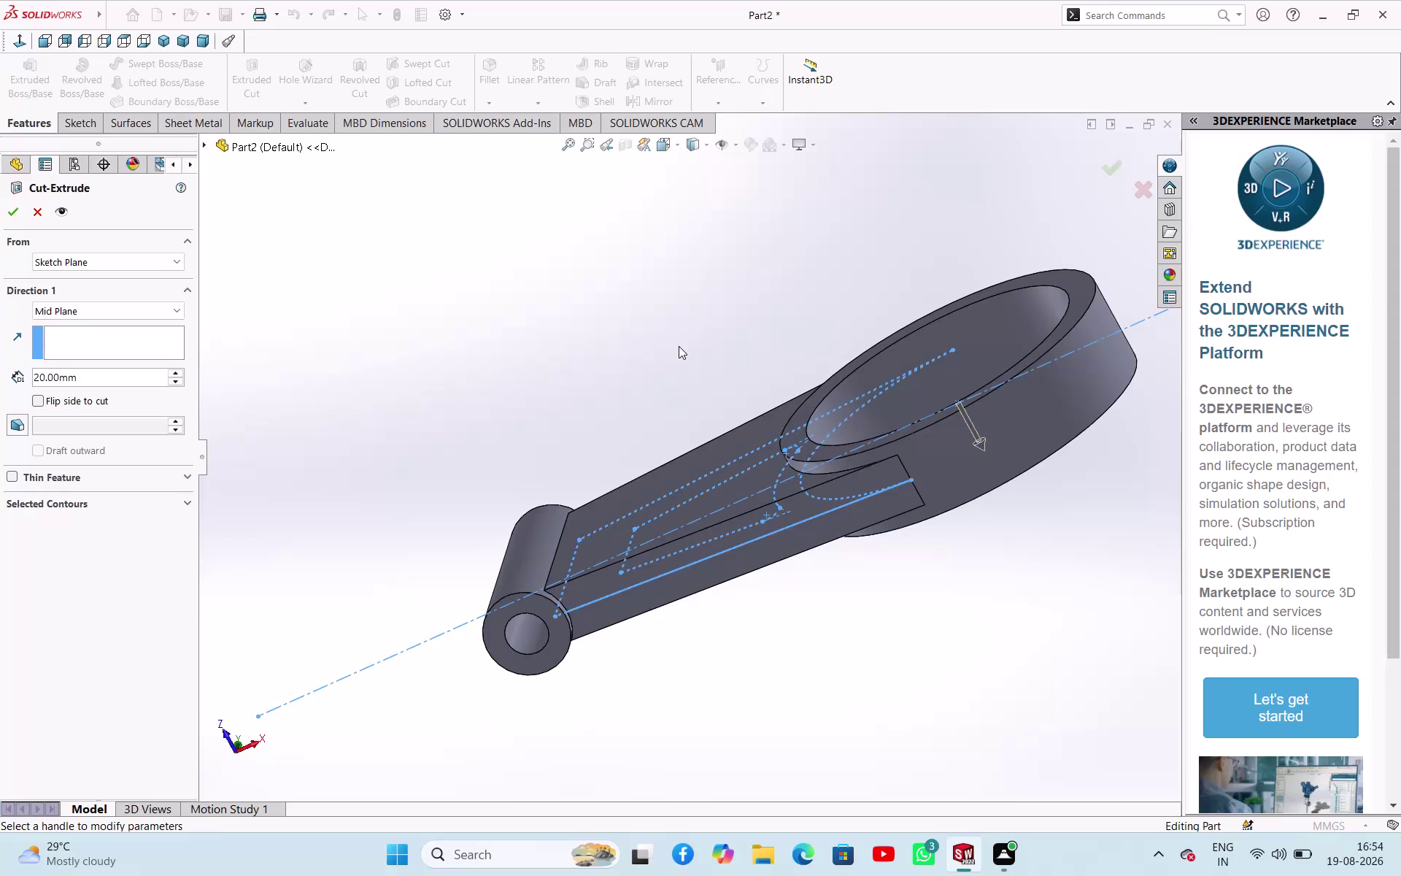
Cancel the pending cut-extrude so the lever arm stays uncut.
click(707, 543)
click(426, 342)
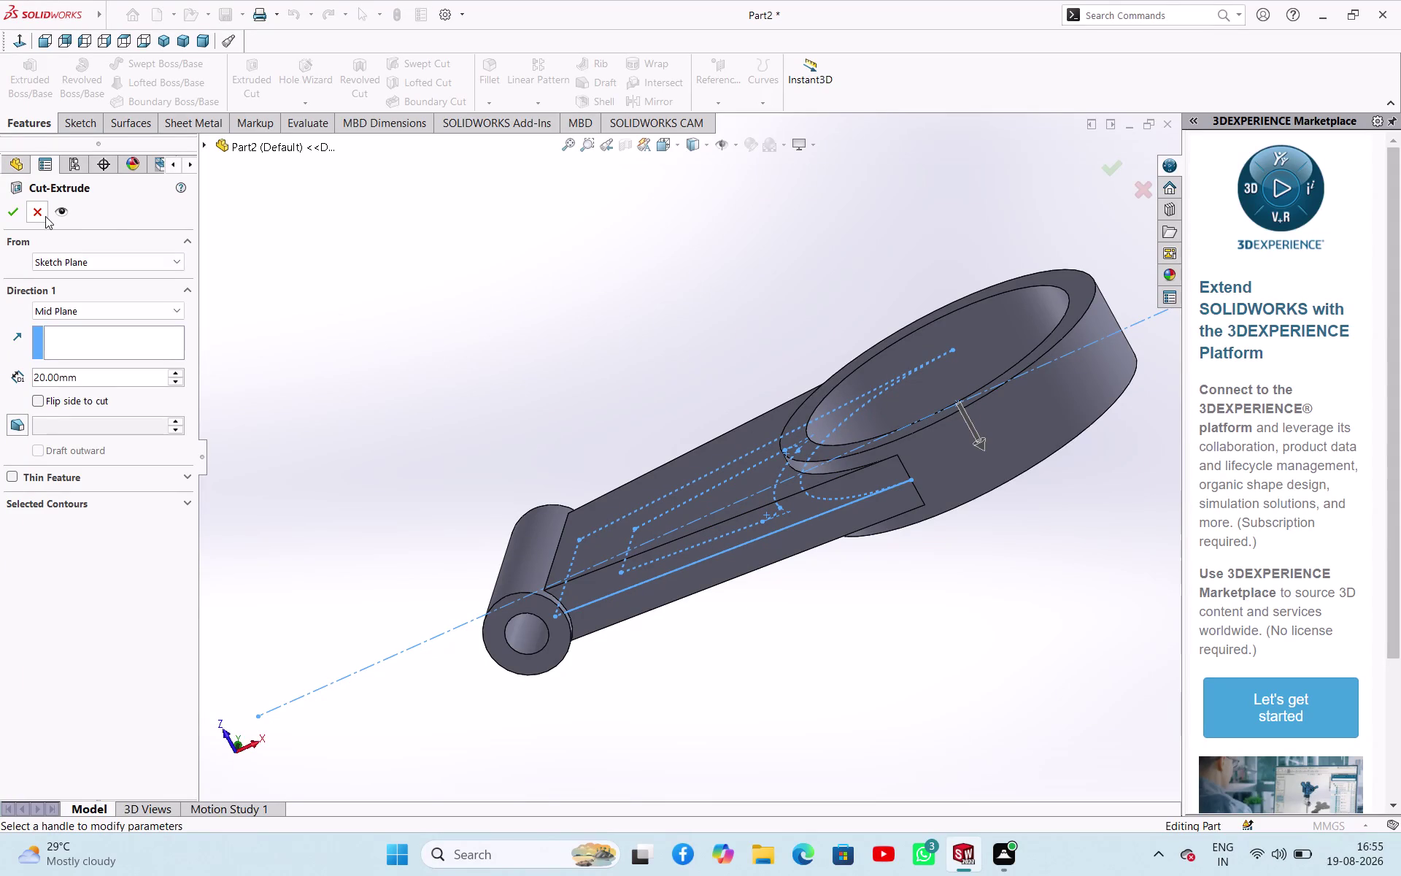
click(40, 204)
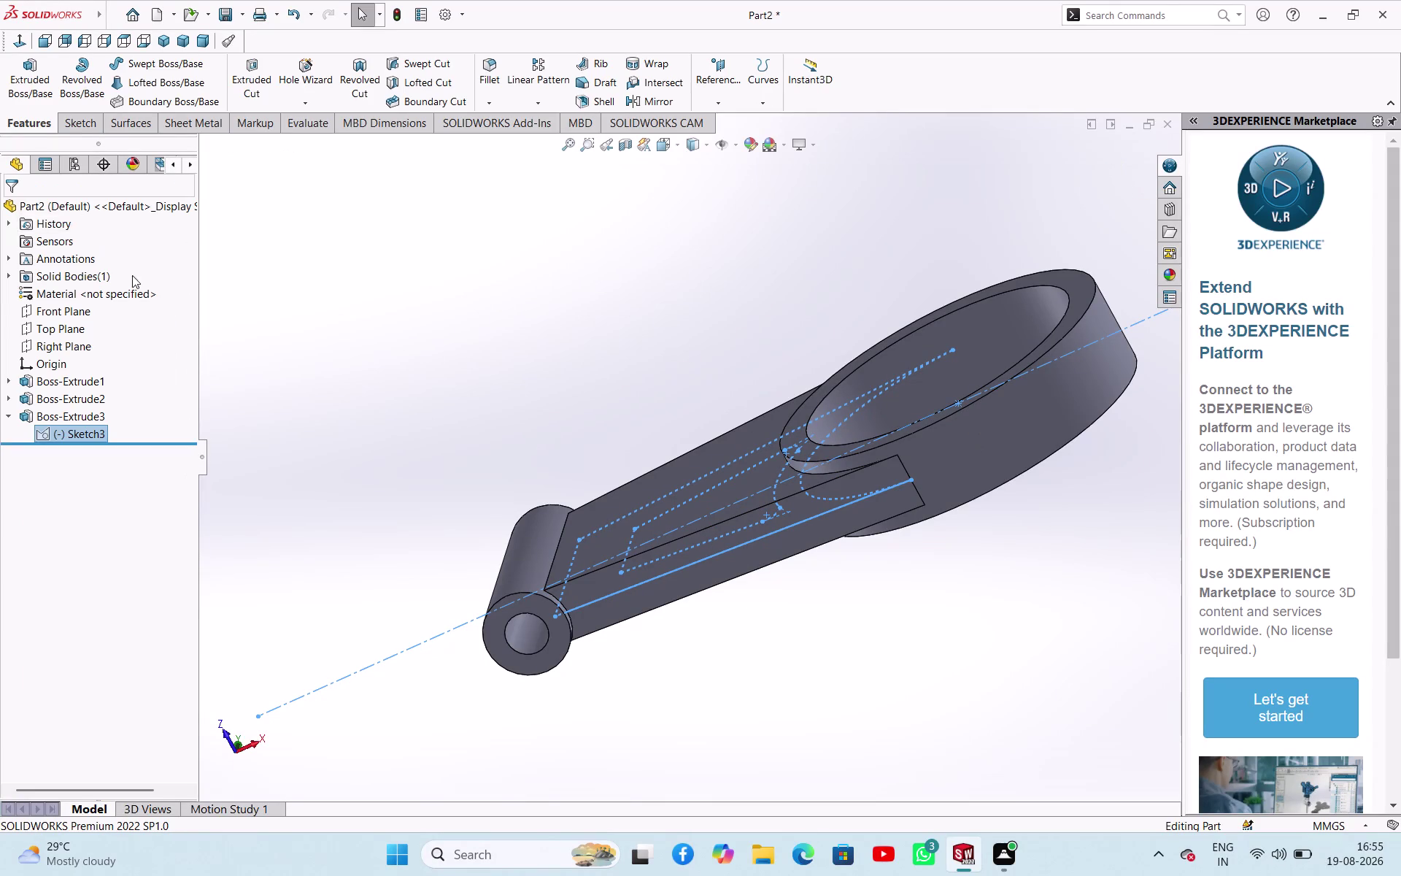
Reopen Sketch3 under Boss-Extrude3 for editing, showing the connecting-rod profile.
click(388, 398)
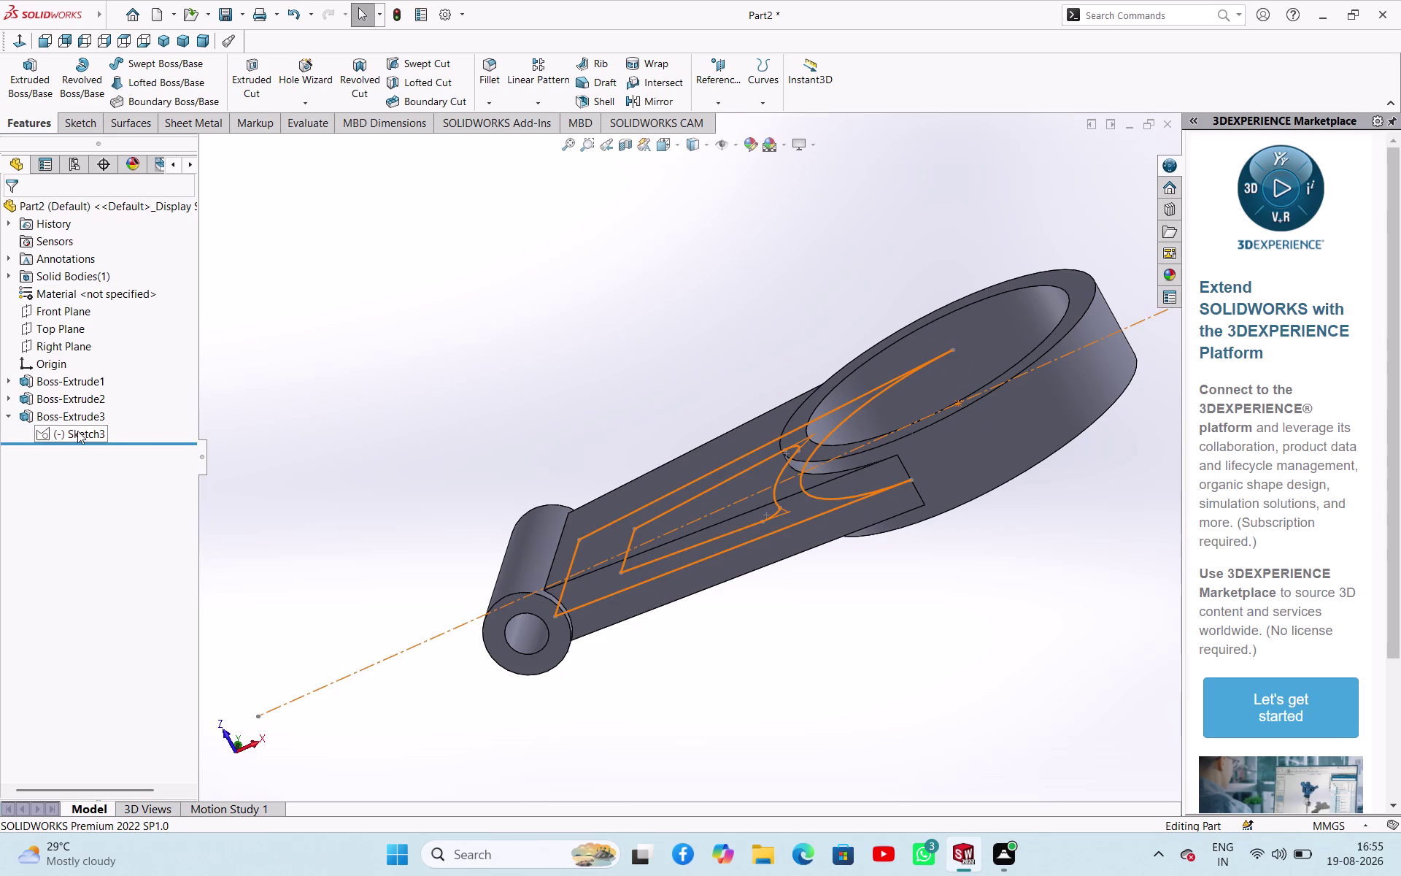
click(77, 431)
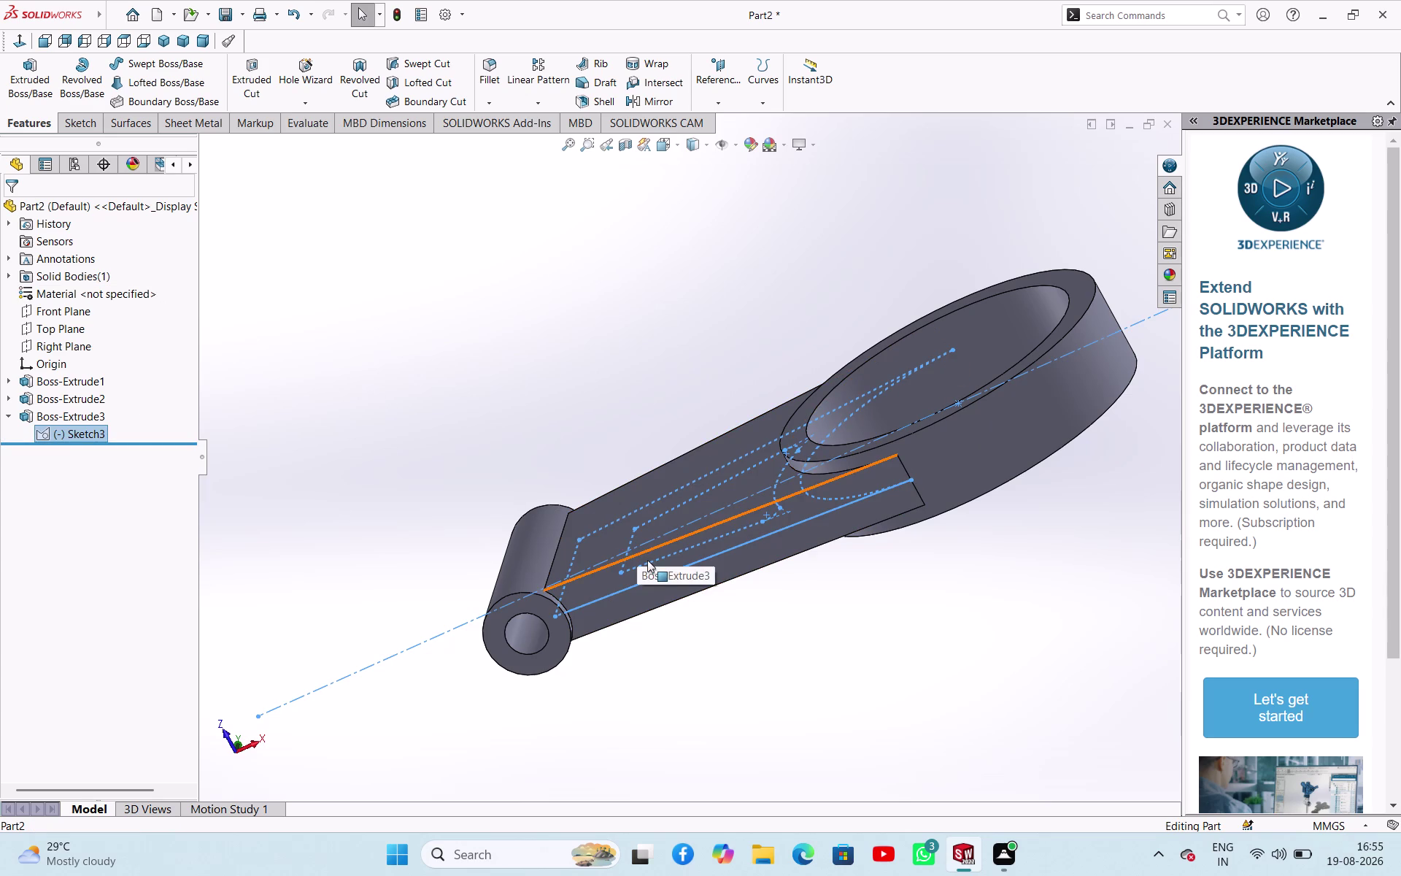
click(461, 419)
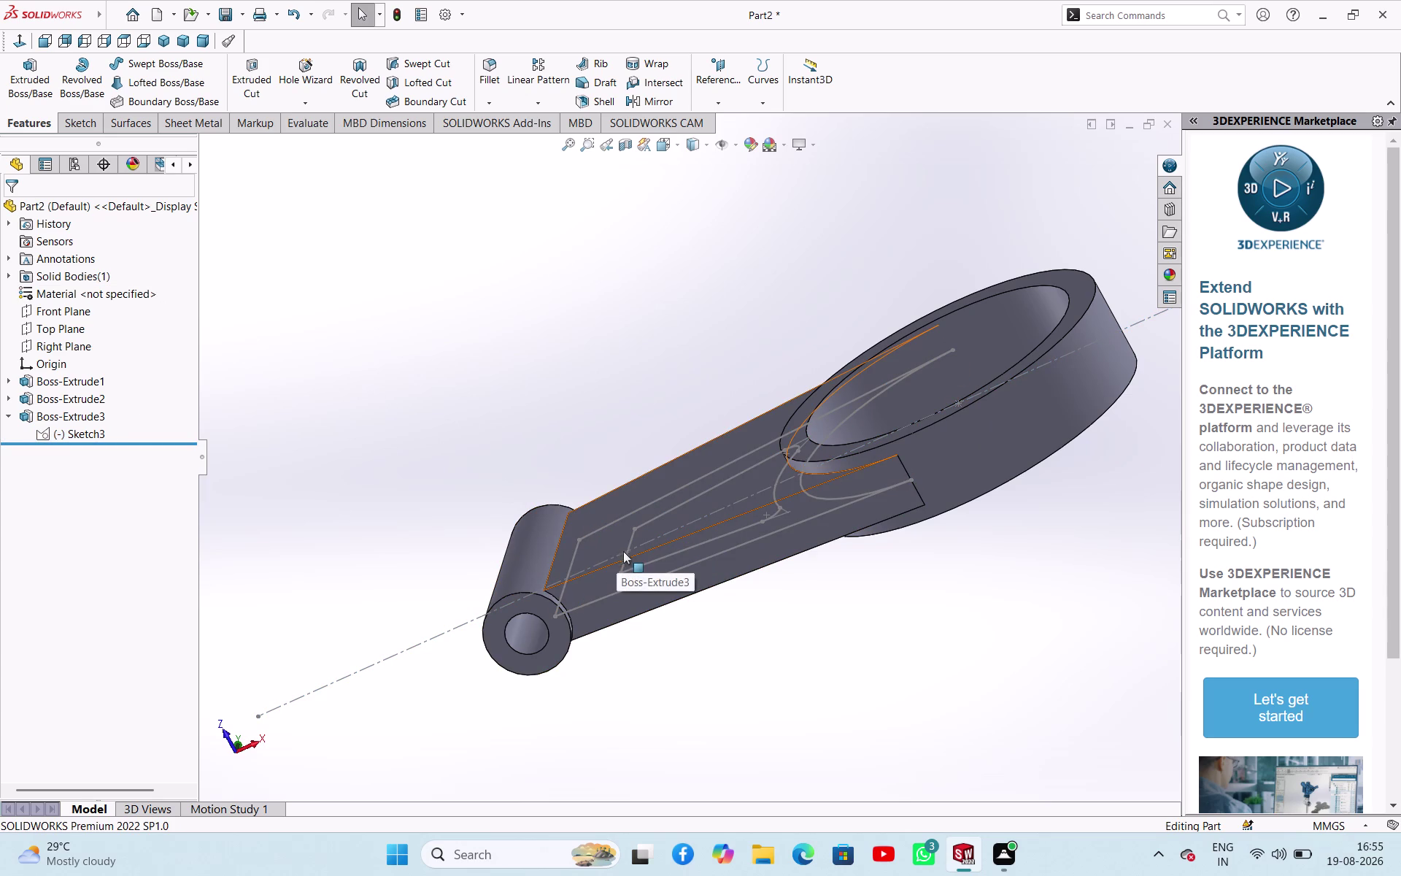
click(655, 519)
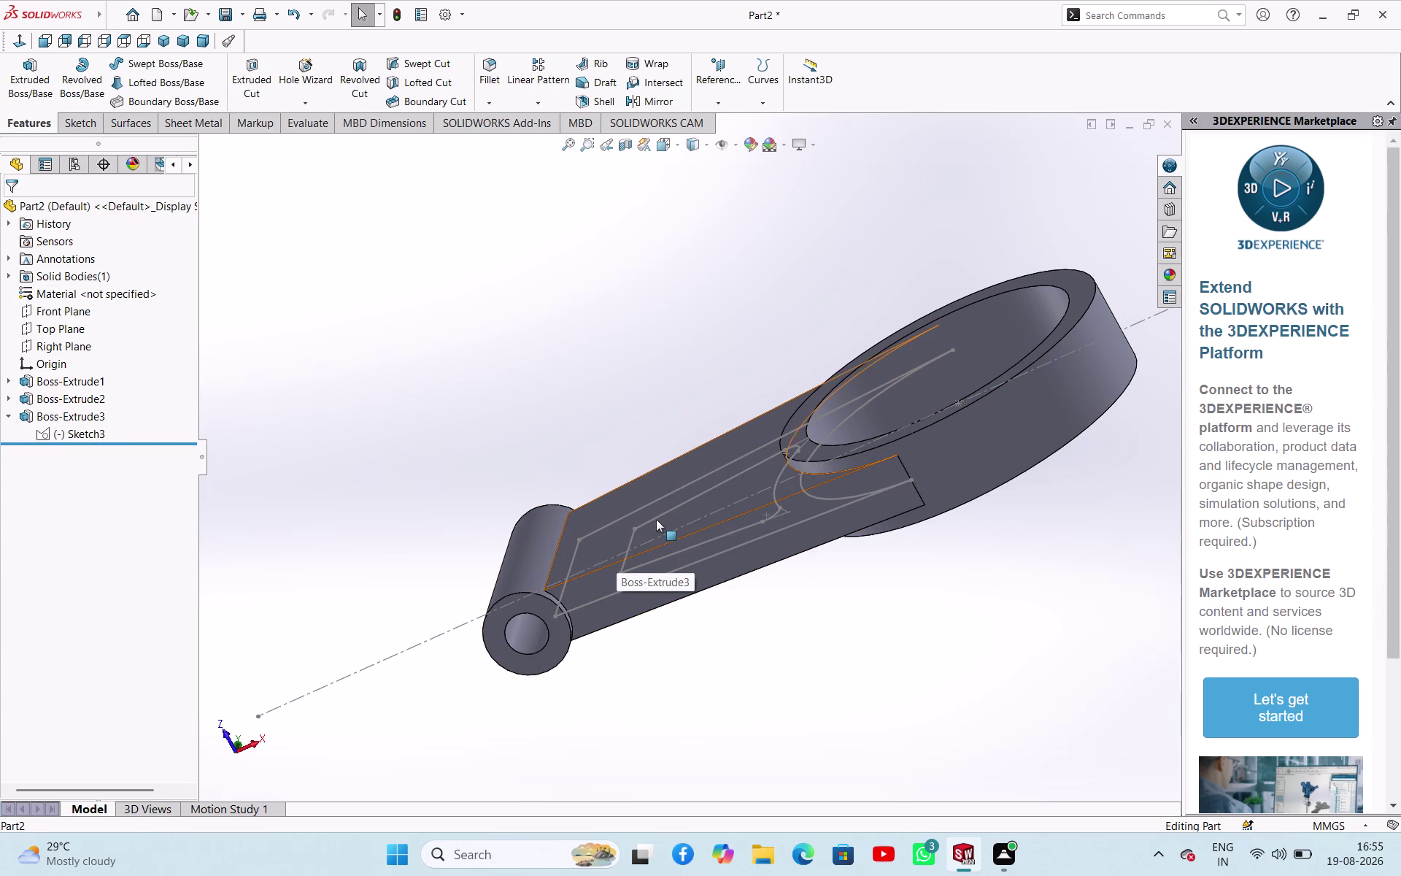
click(565, 420)
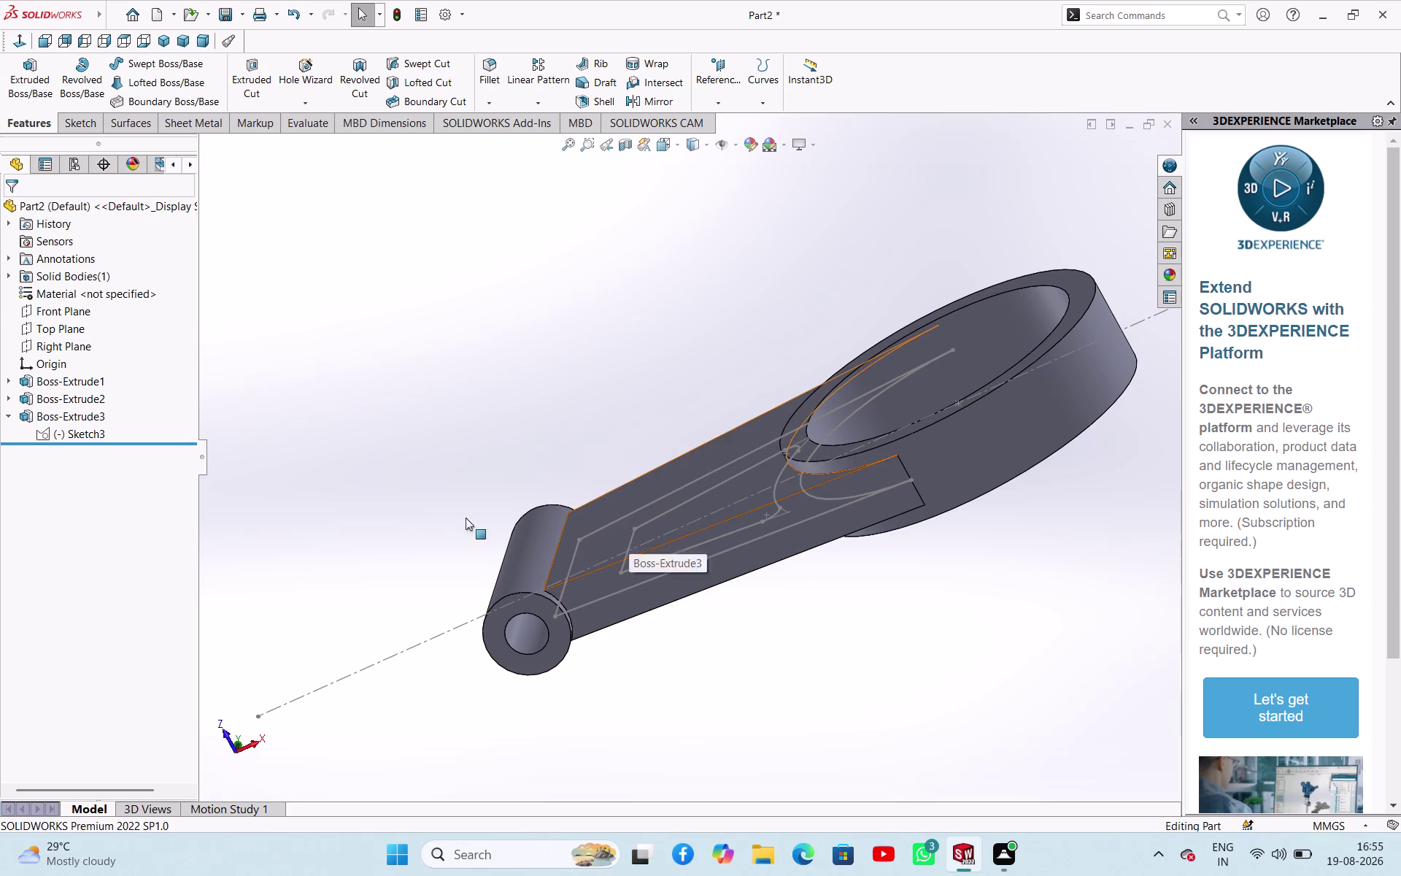
click(73, 430)
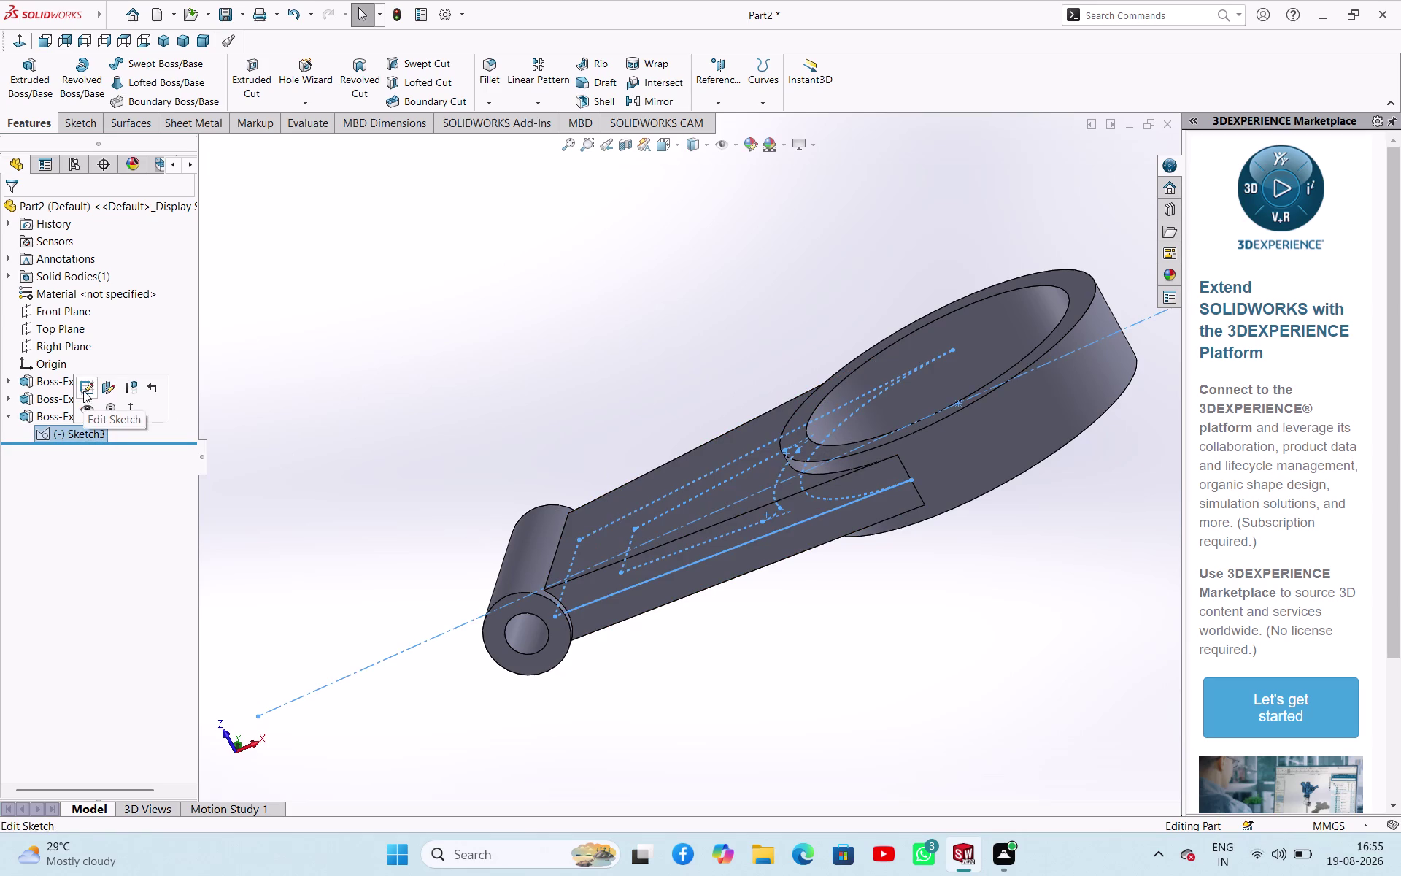
click(83, 391)
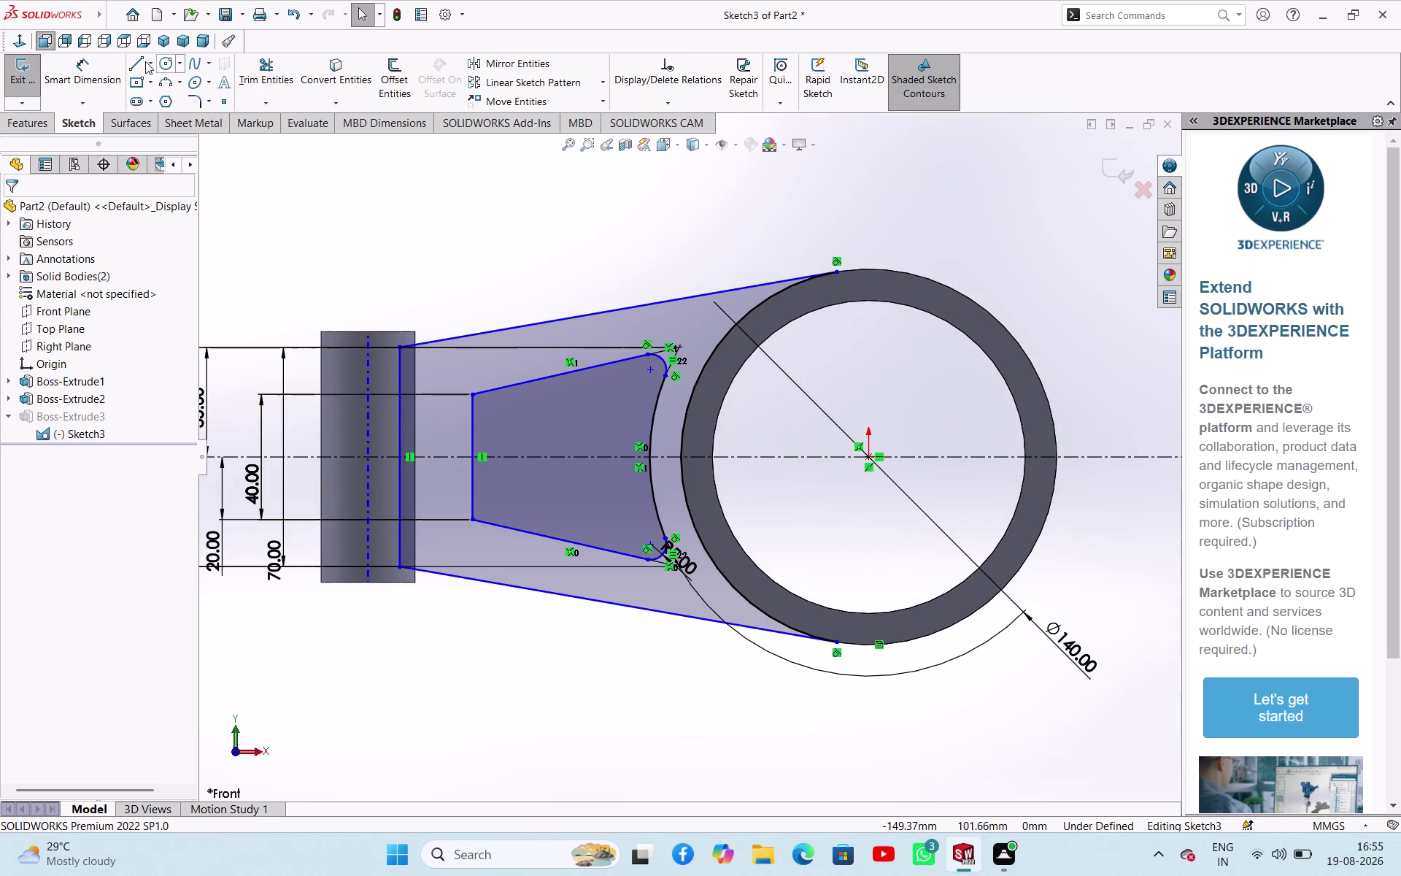
click(22, 68)
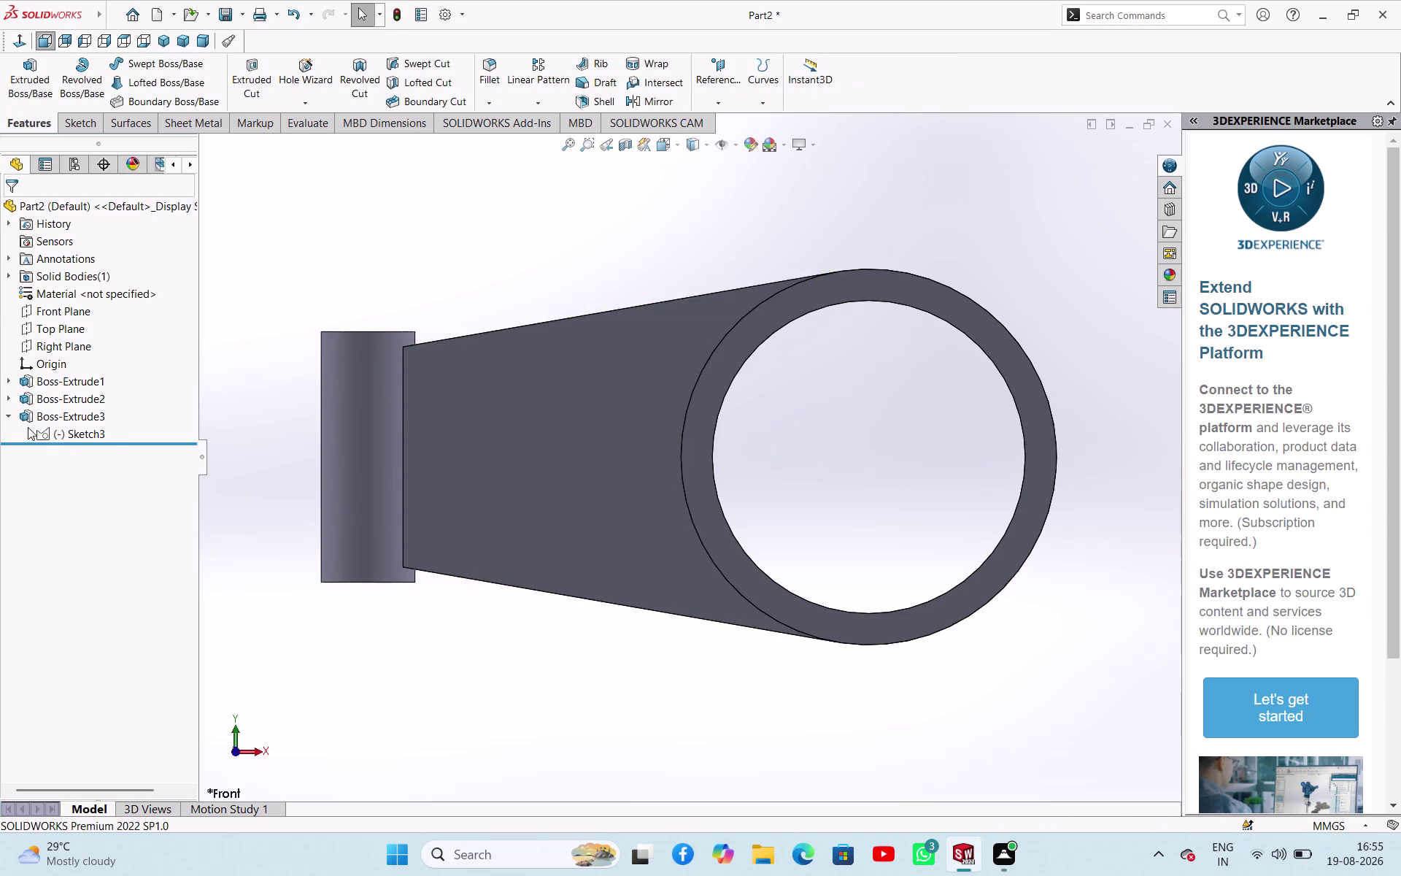
click(61, 410)
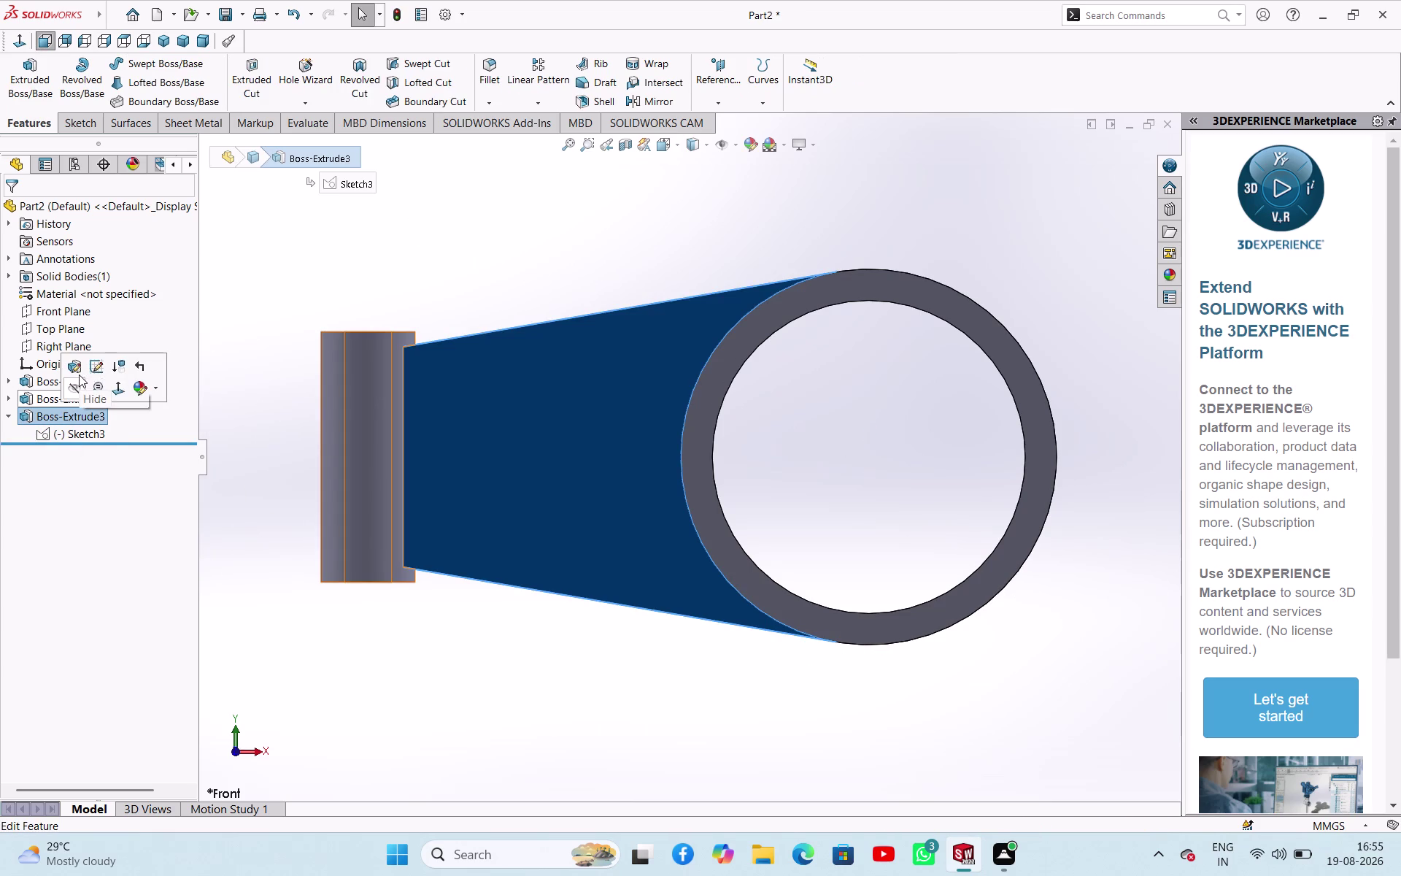
click(93, 368)
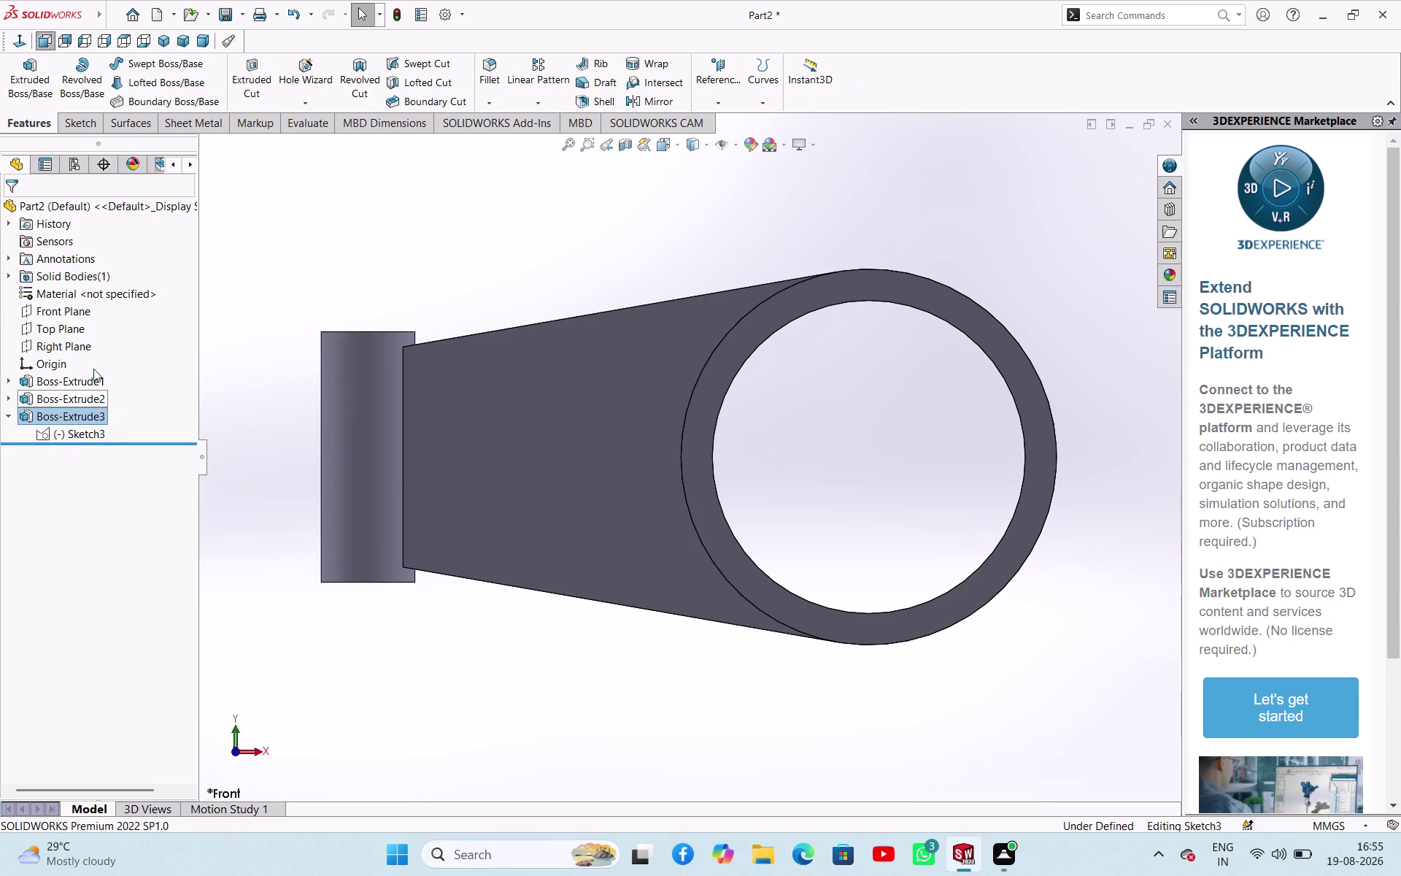
click(550, 376)
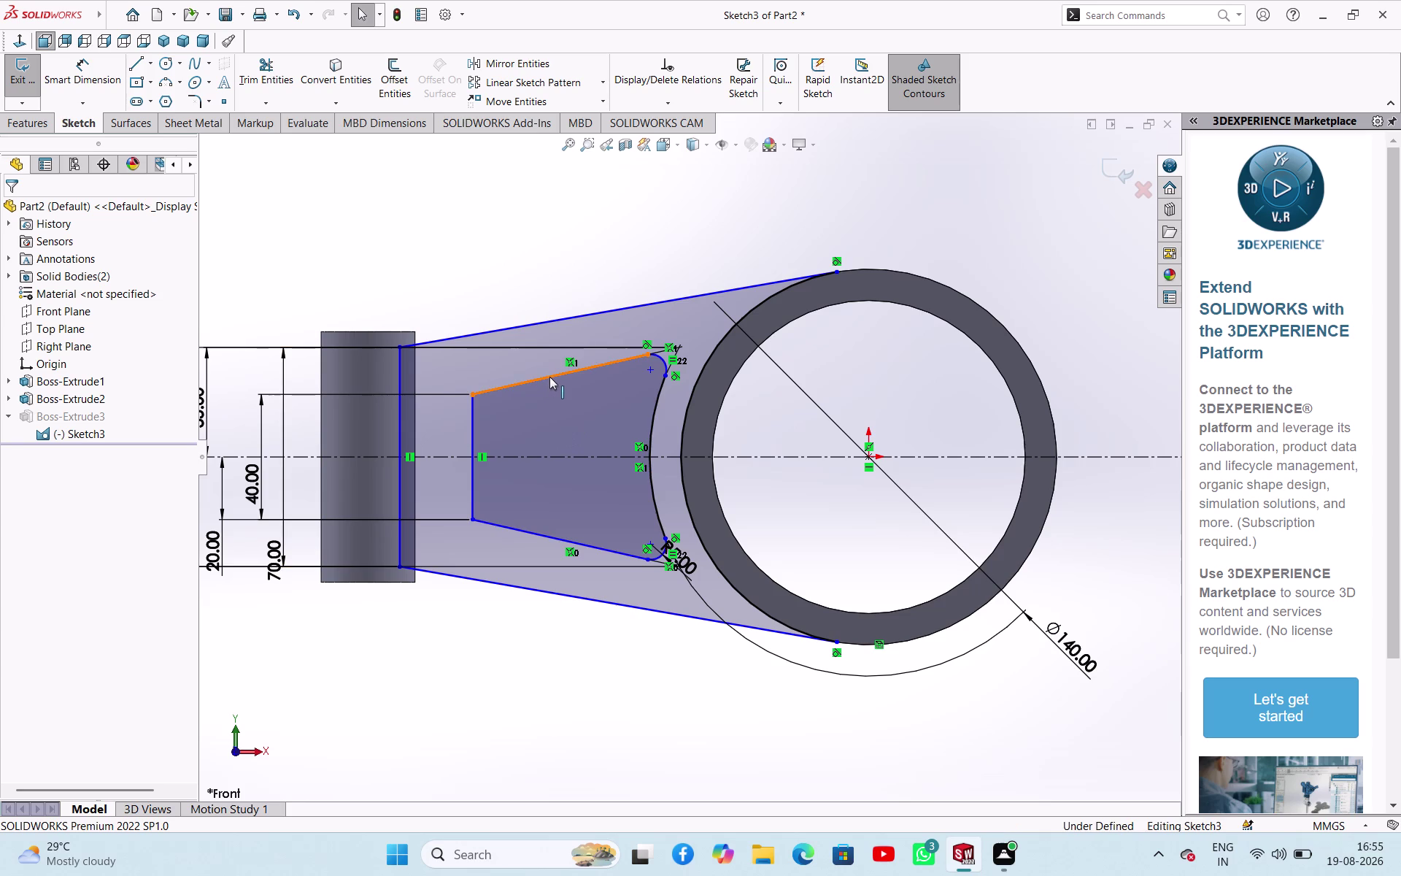
click(468, 281)
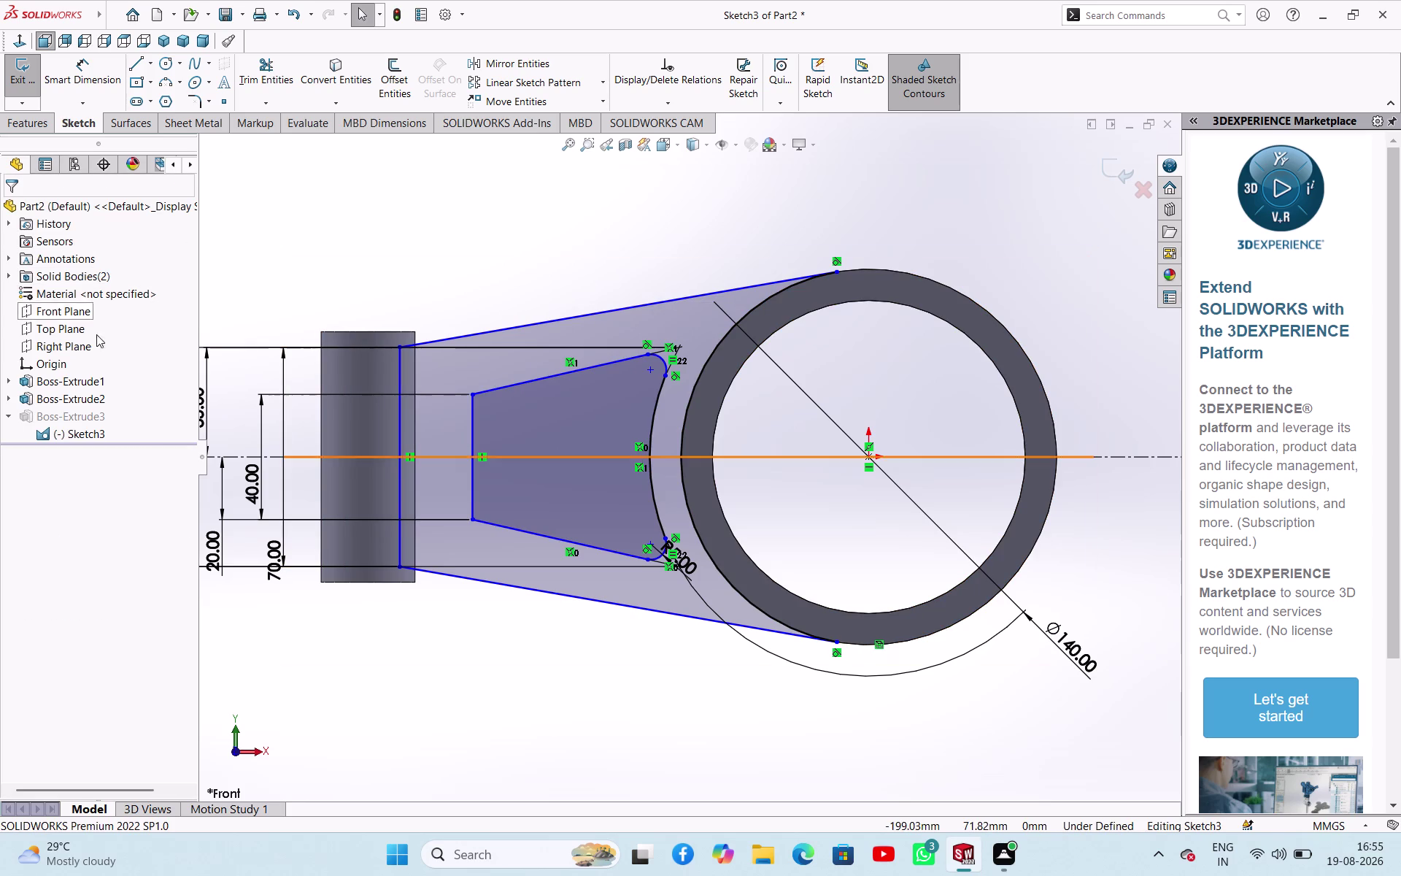
click(19, 82)
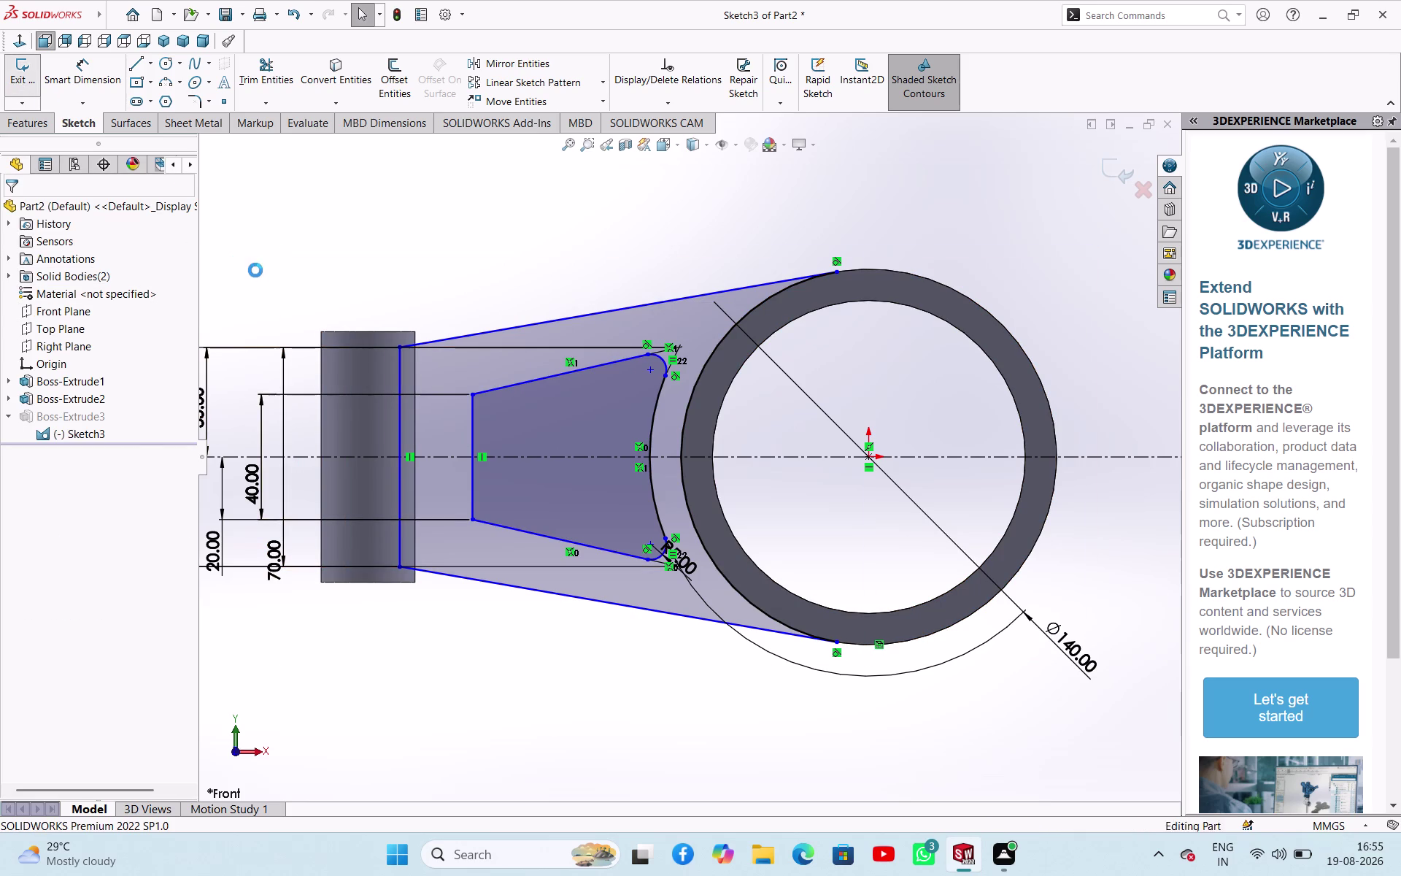
click(468, 238)
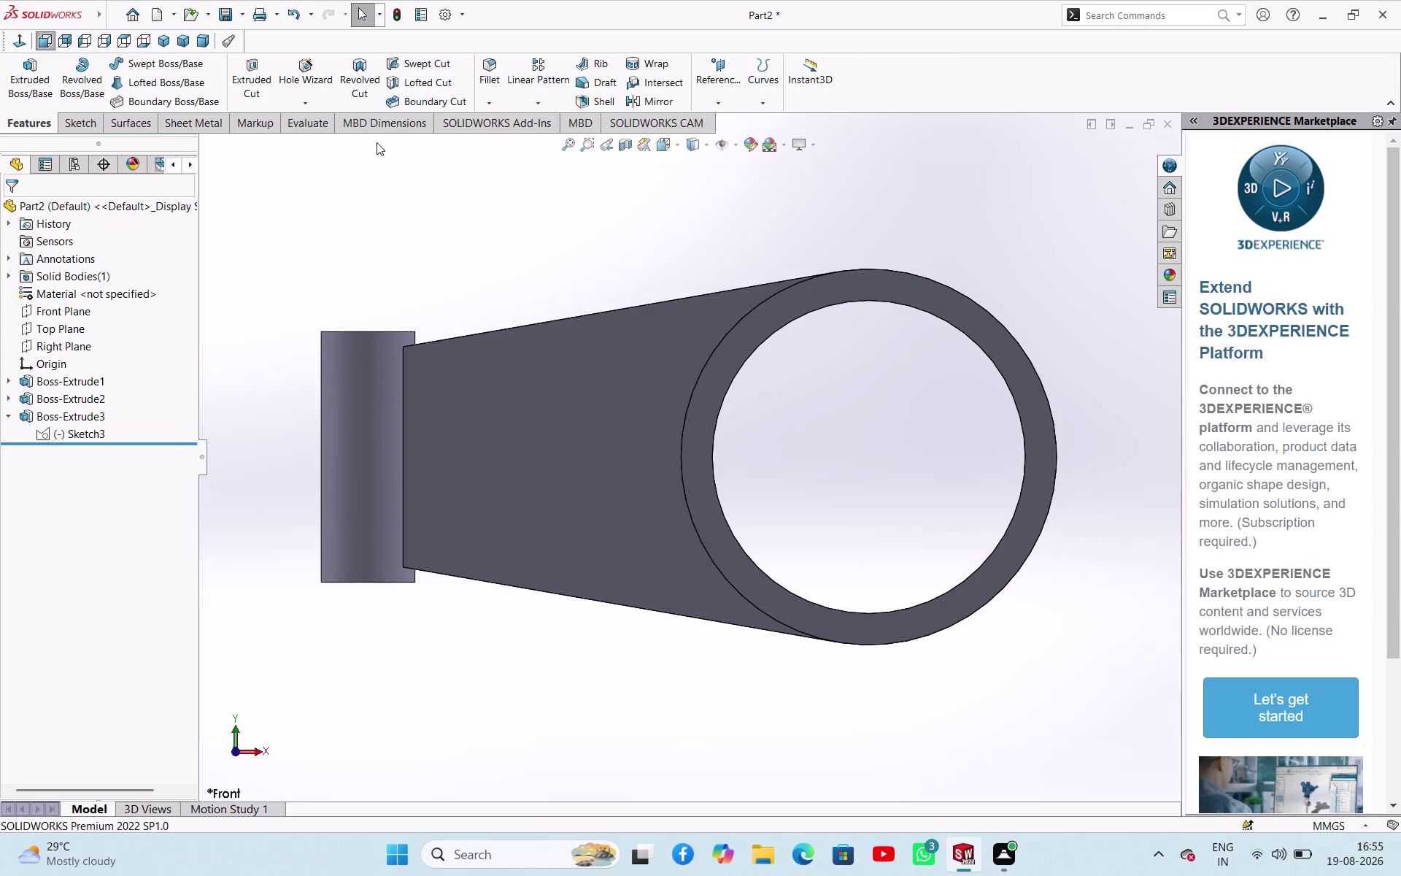
click(69, 430)
Orbit the lever arm to an angled view and select the Boss-Extrude2 and Boss-Extrude3 features.
middle_drag(277, 392, 266, 217)
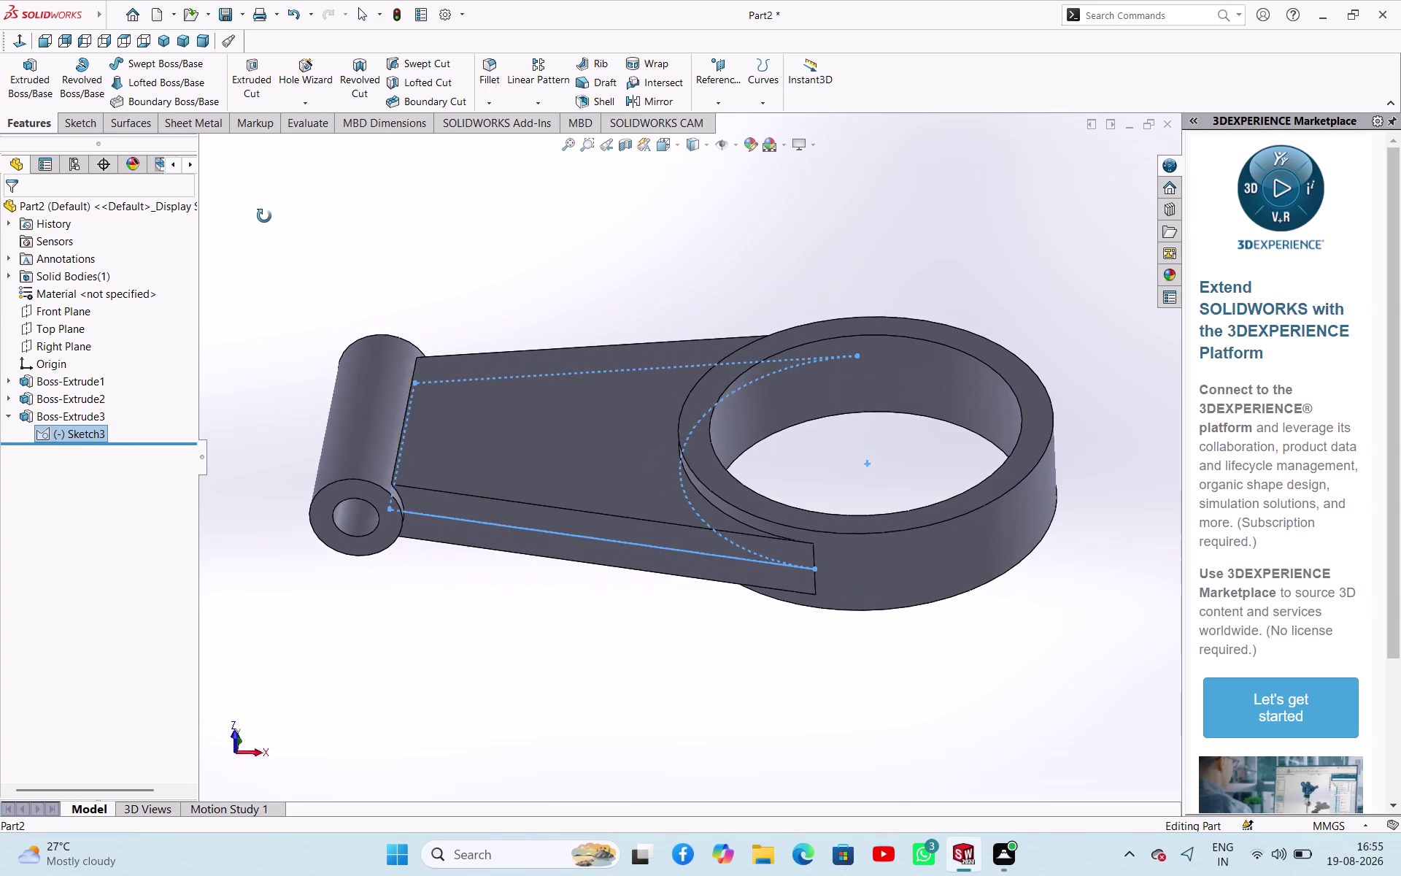
middle_drag(265, 218, 264, 214)
click(98, 422)
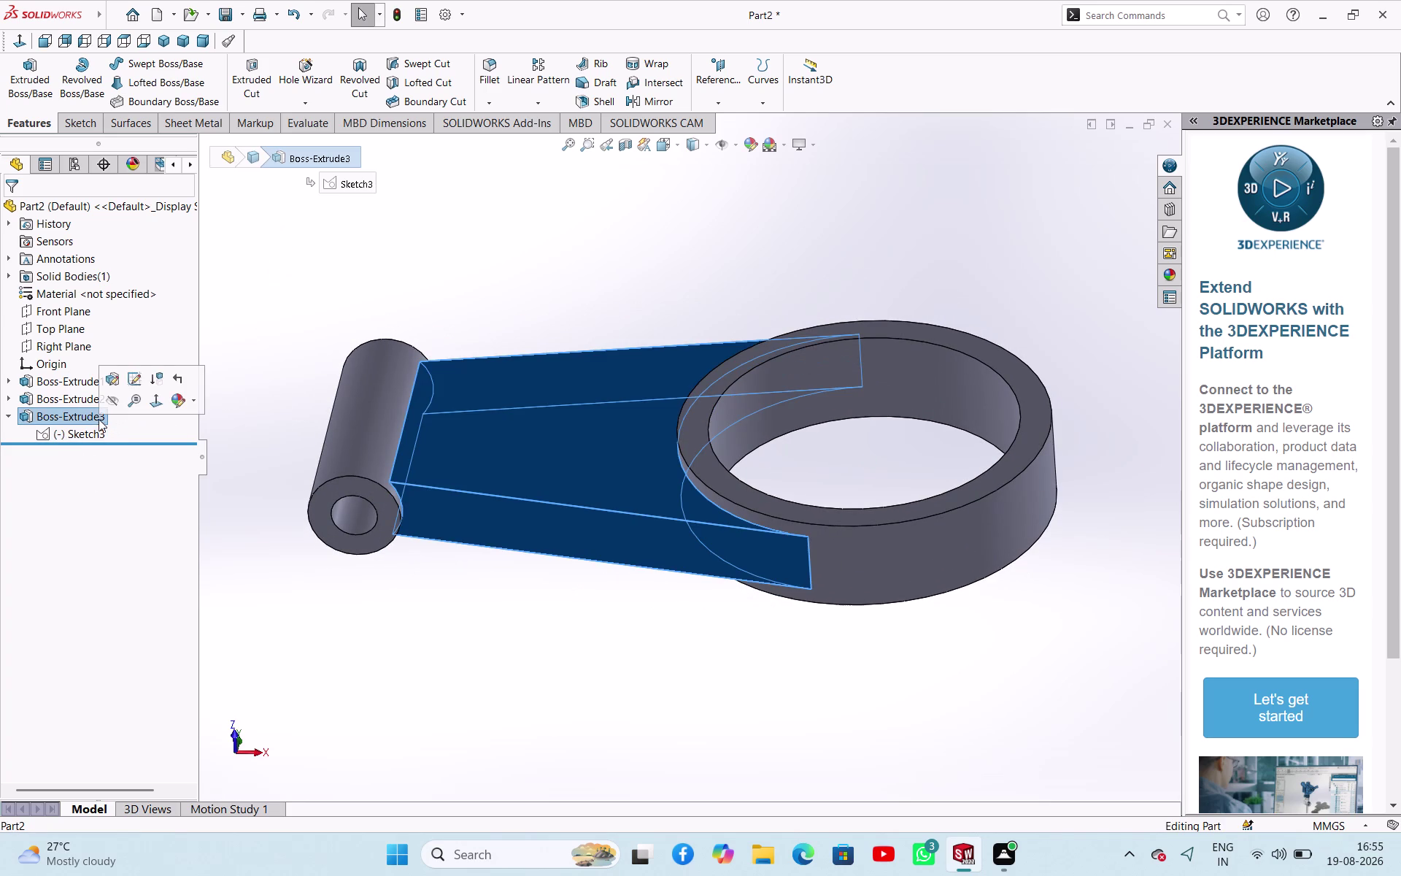
click(211, 305)
click(43, 406)
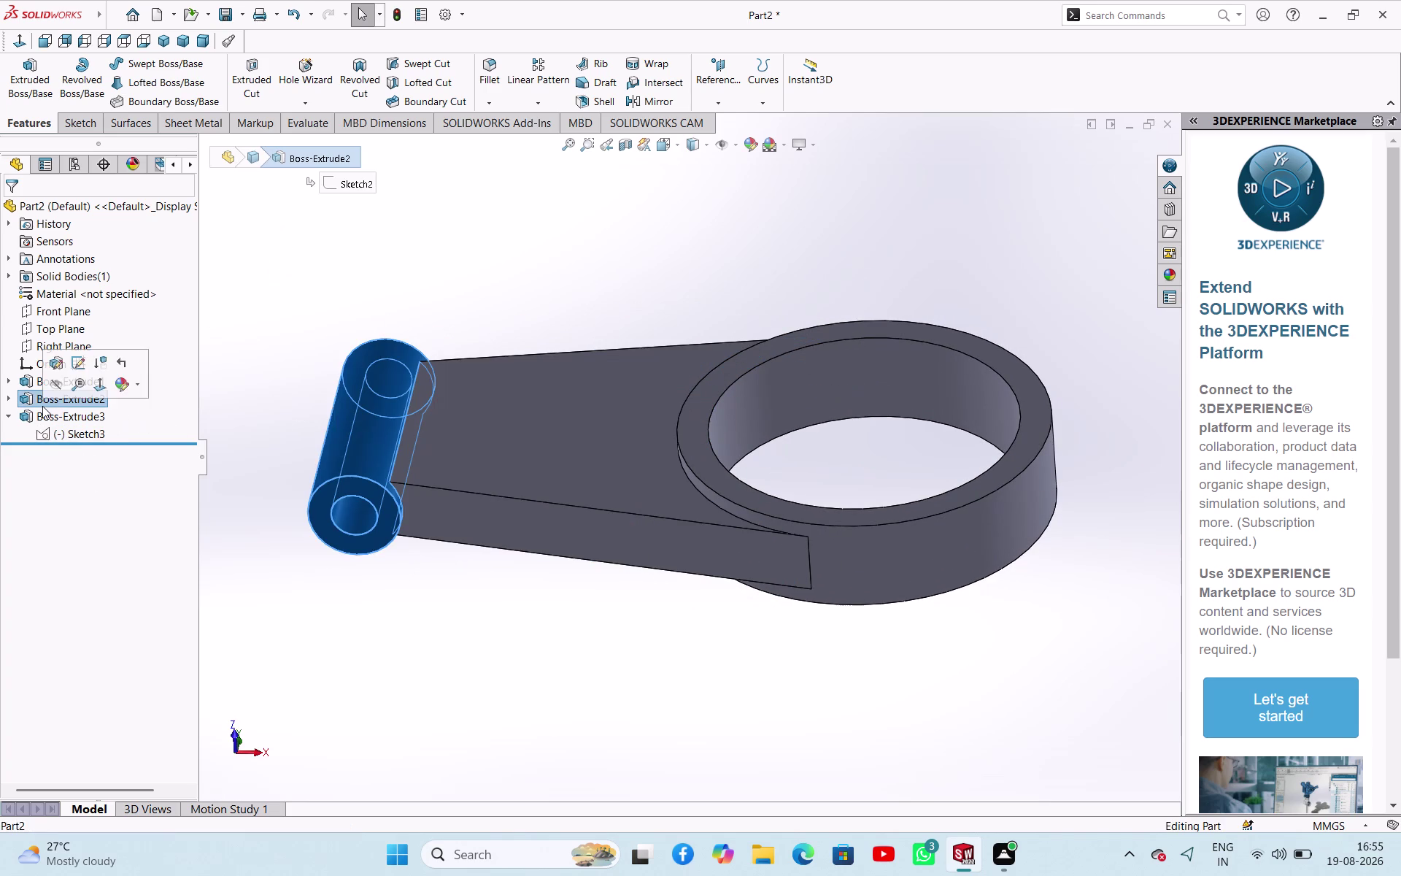
click(315, 285)
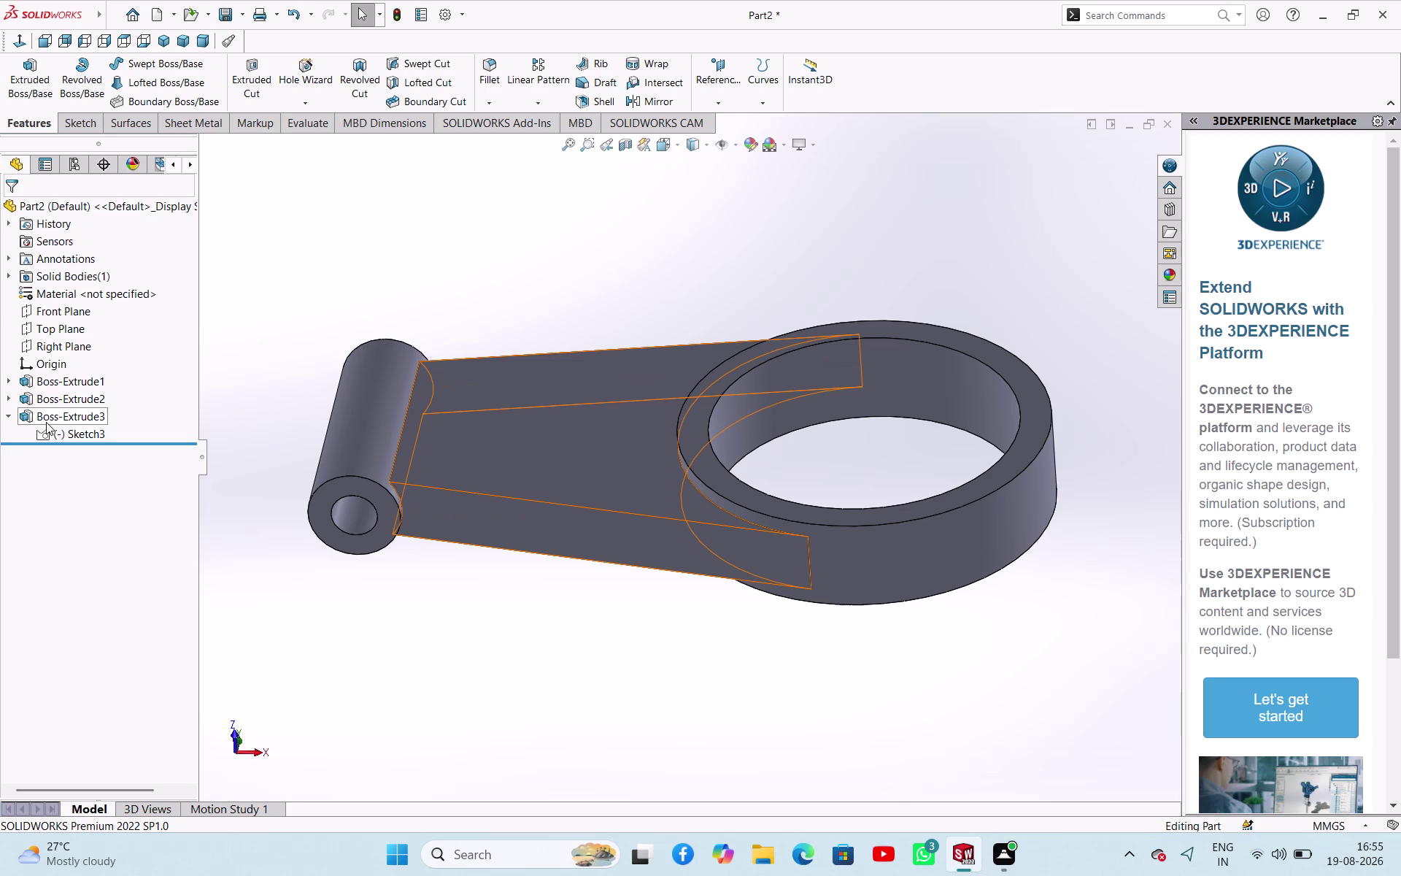
Re-accept Boss-Extrude3 at a 20 mm mid-plane depth.
click(46, 422)
click(55, 383)
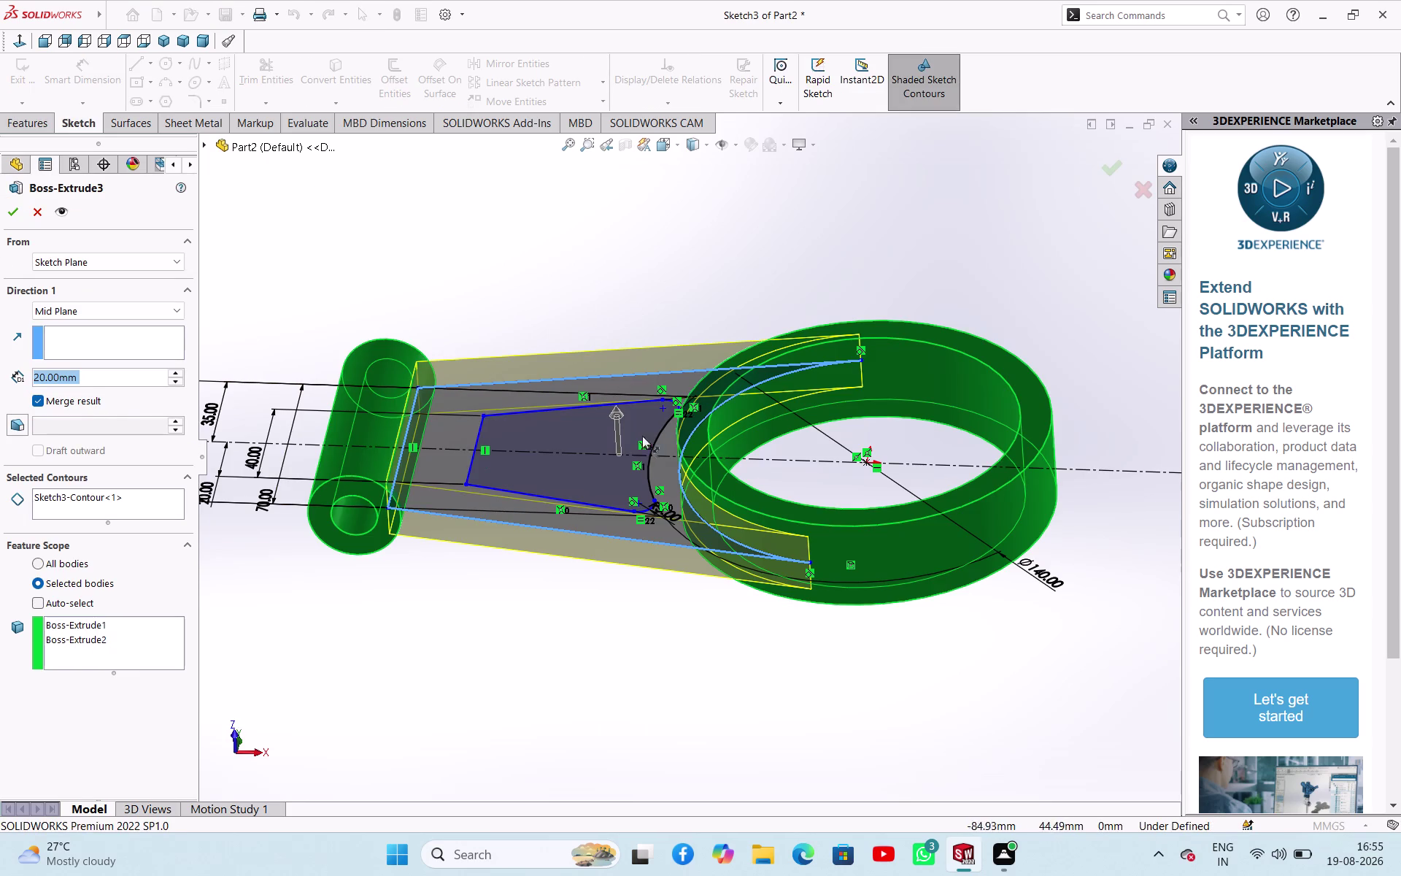
click(605, 506)
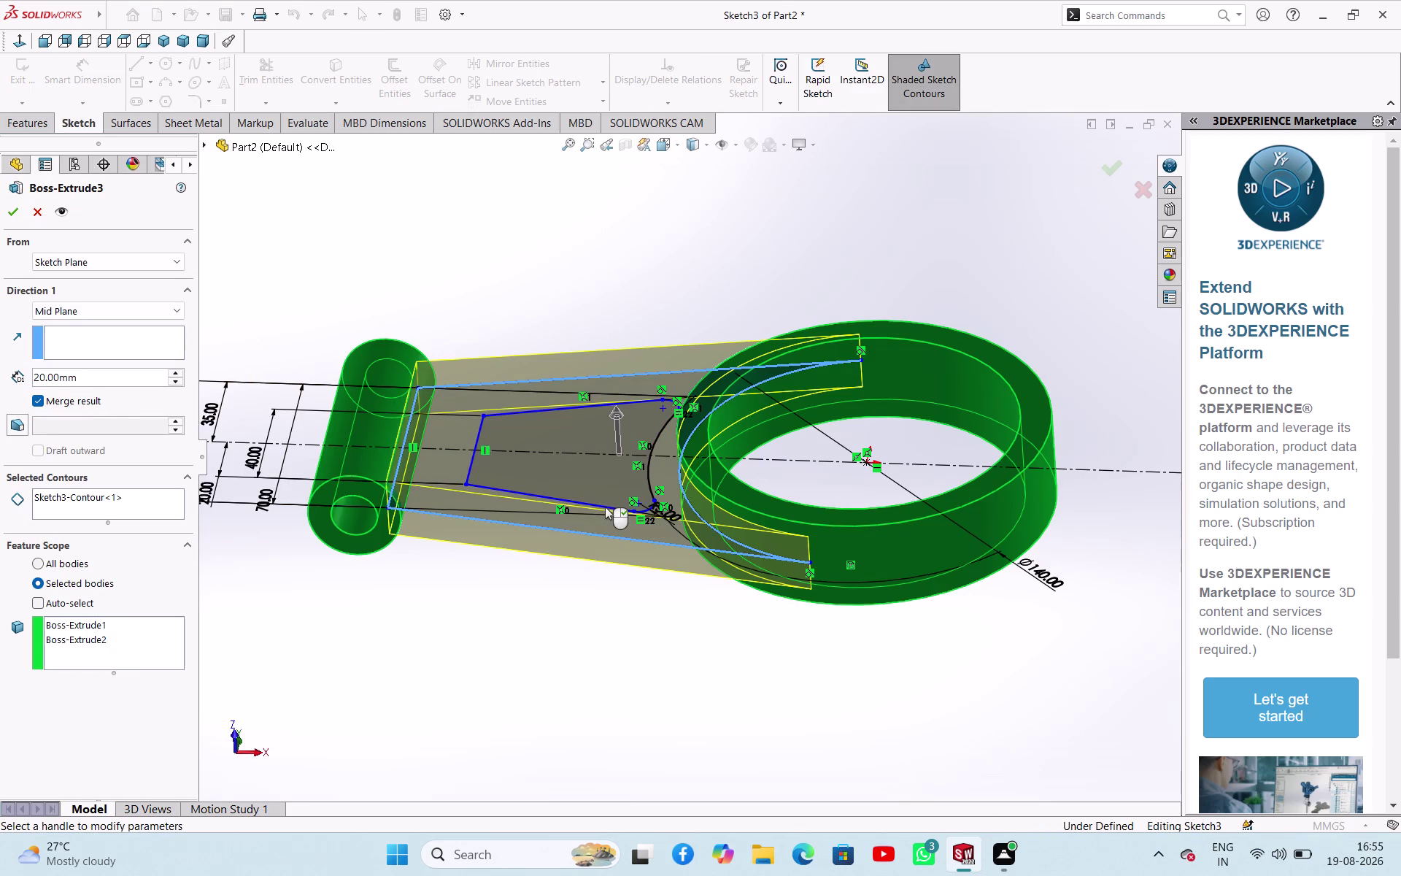
click(8, 208)
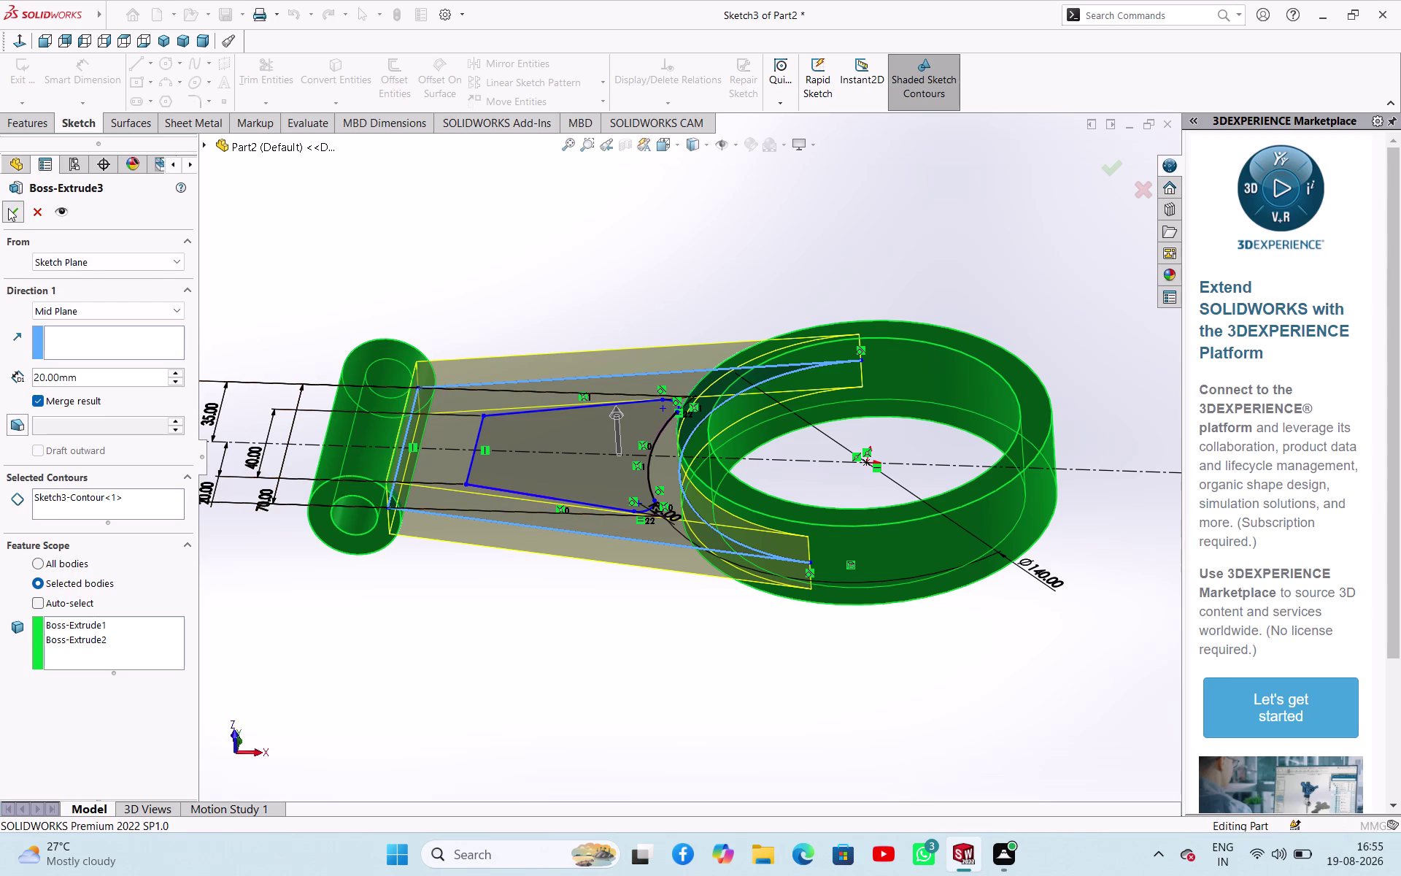
click(430, 290)
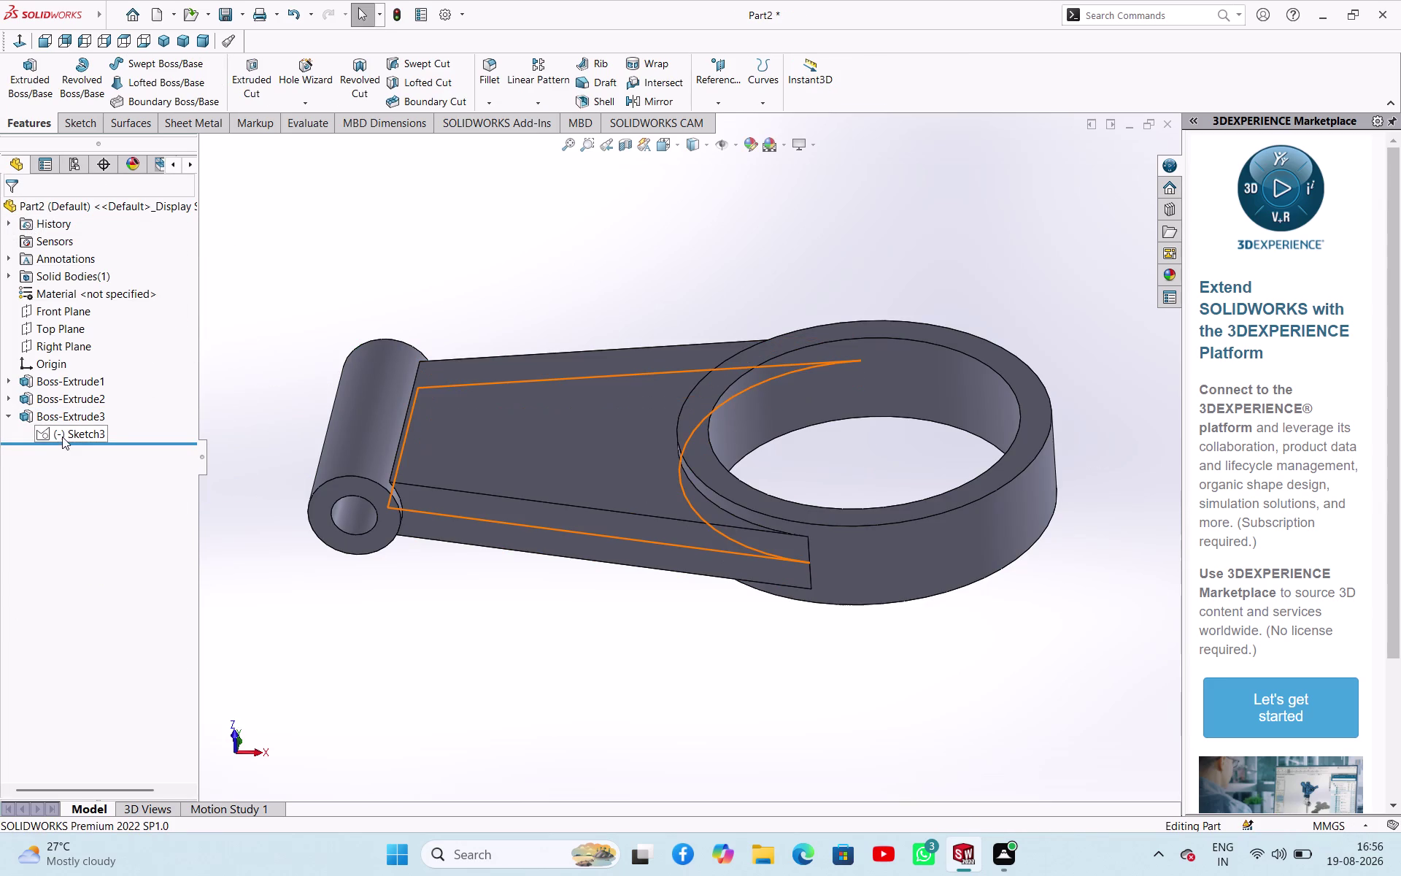
click(47, 423)
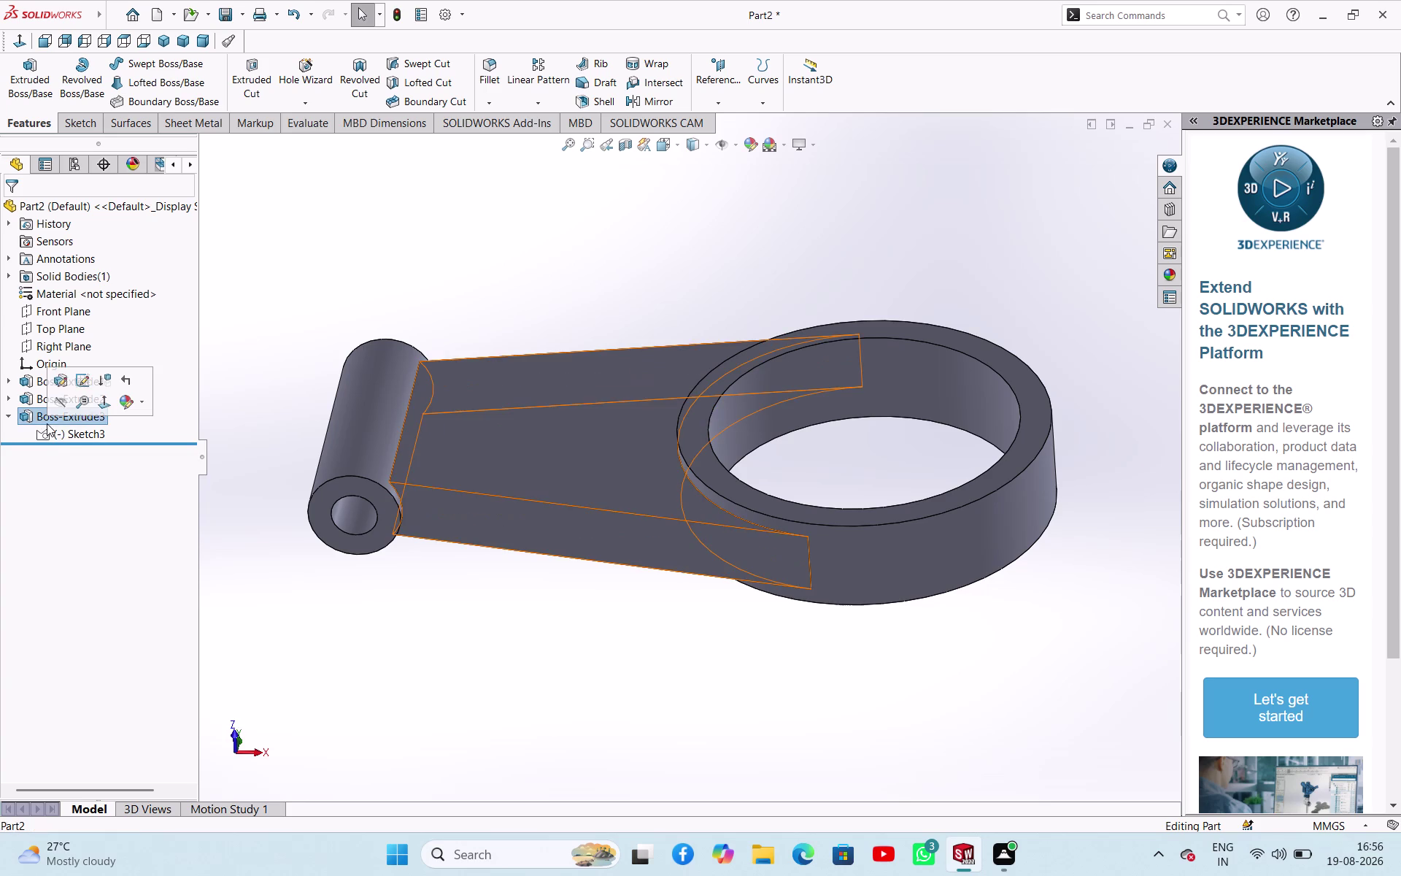
click(79, 383)
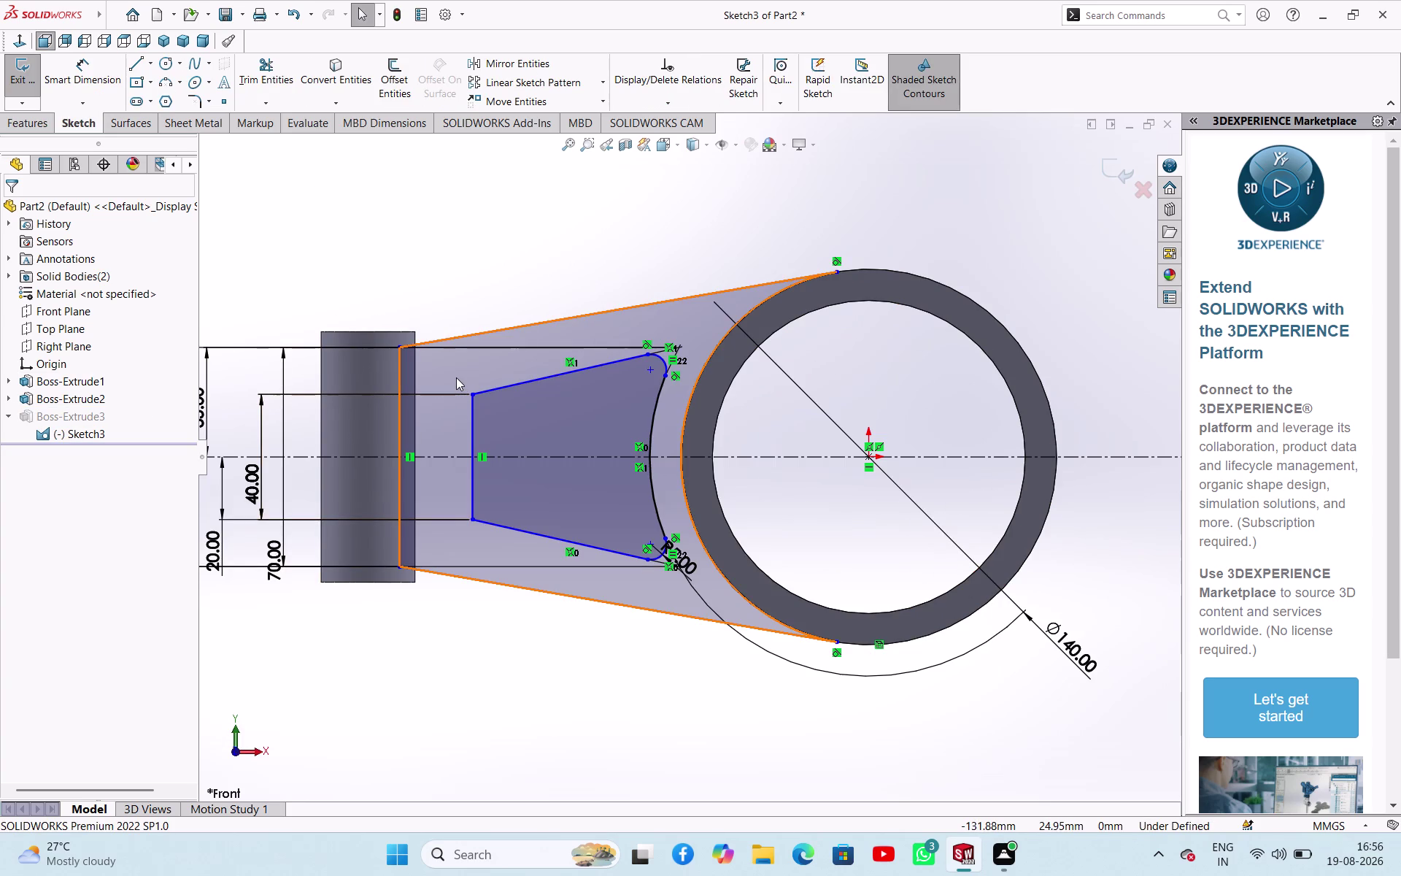
click(441, 273)
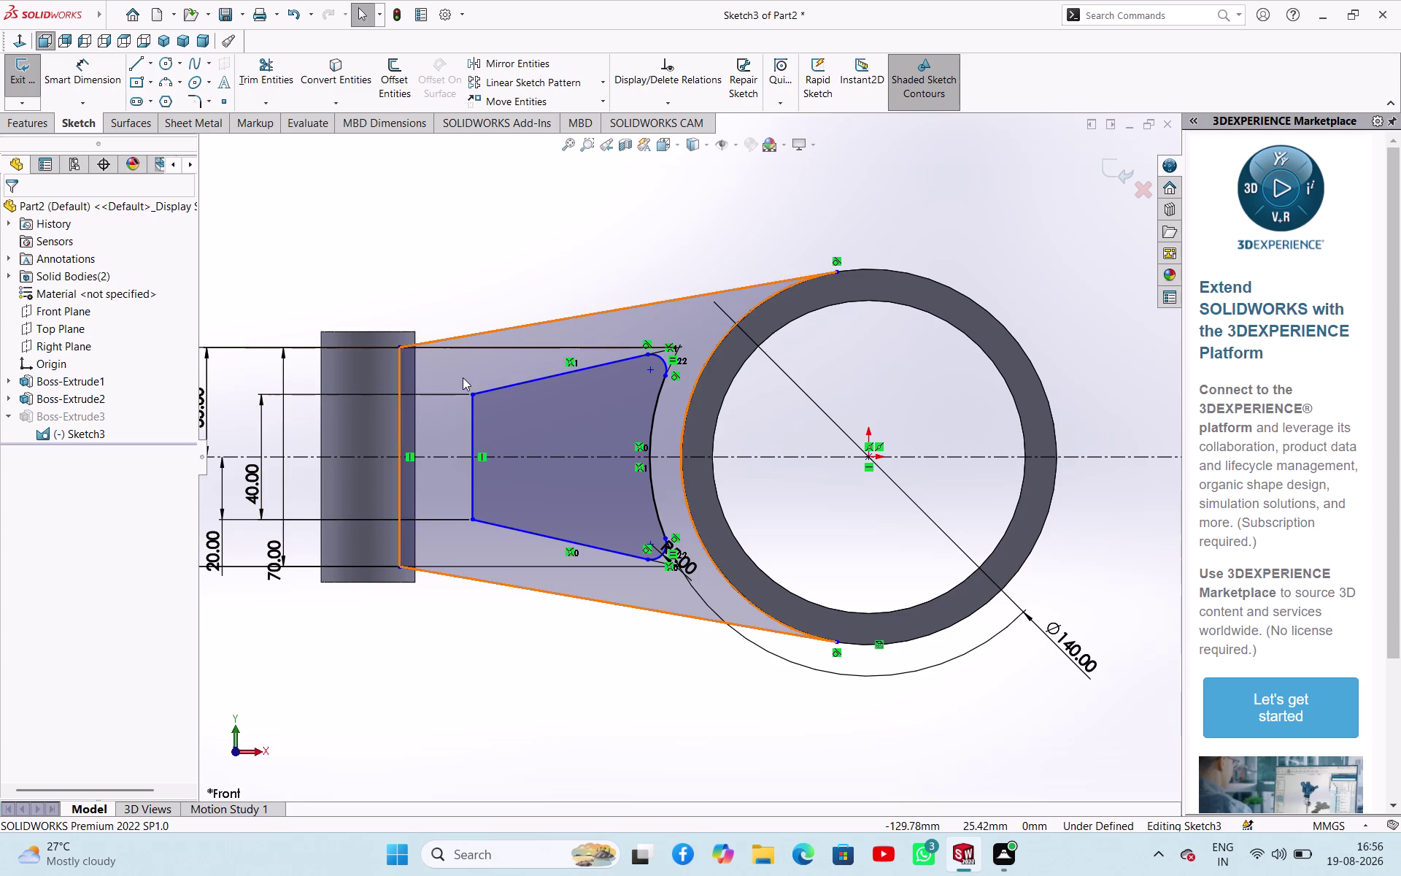
drag(463, 377, 609, 364)
click(480, 266)
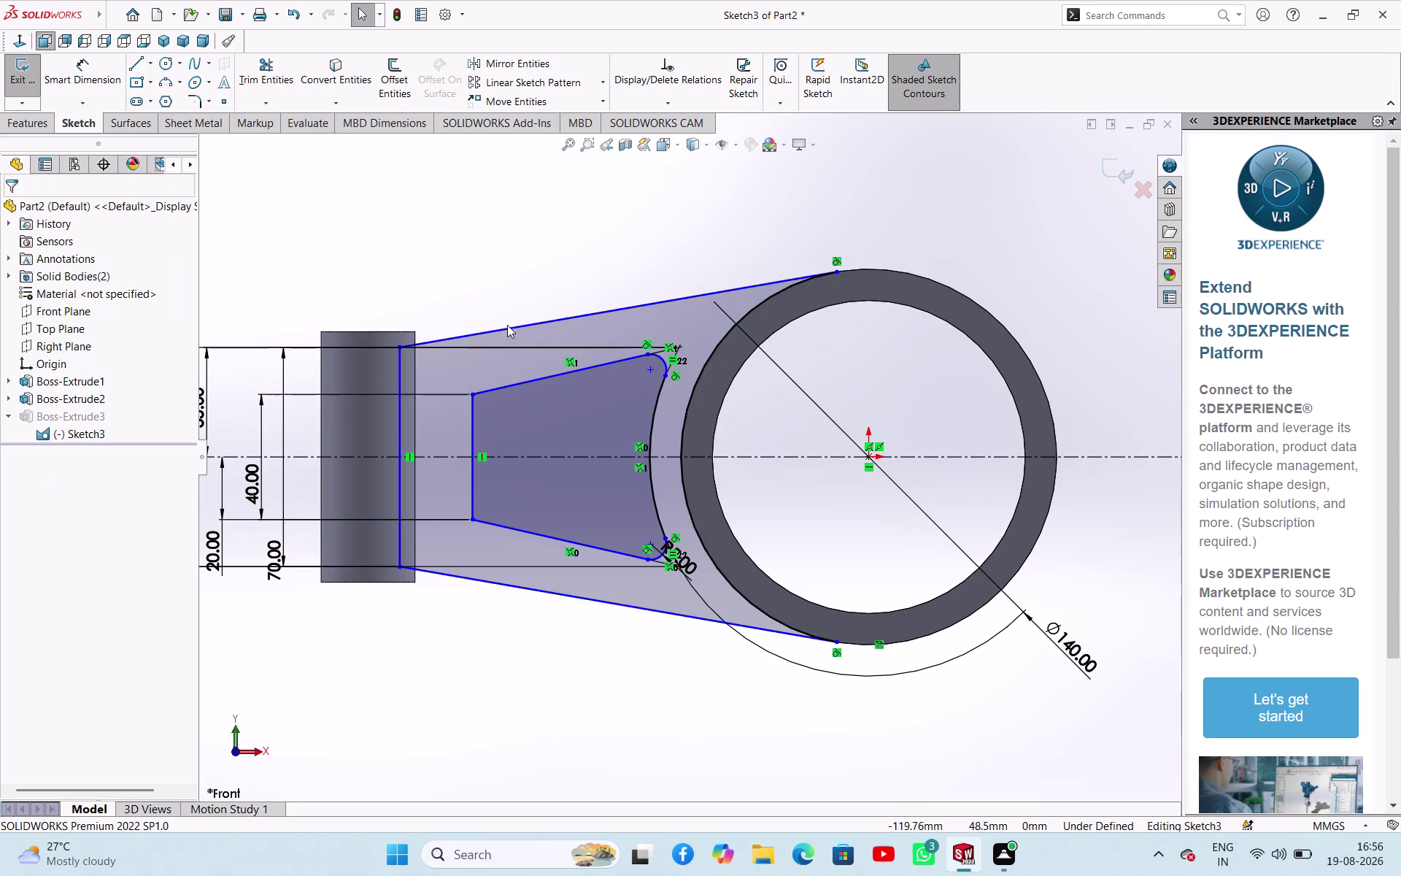
click(474, 415)
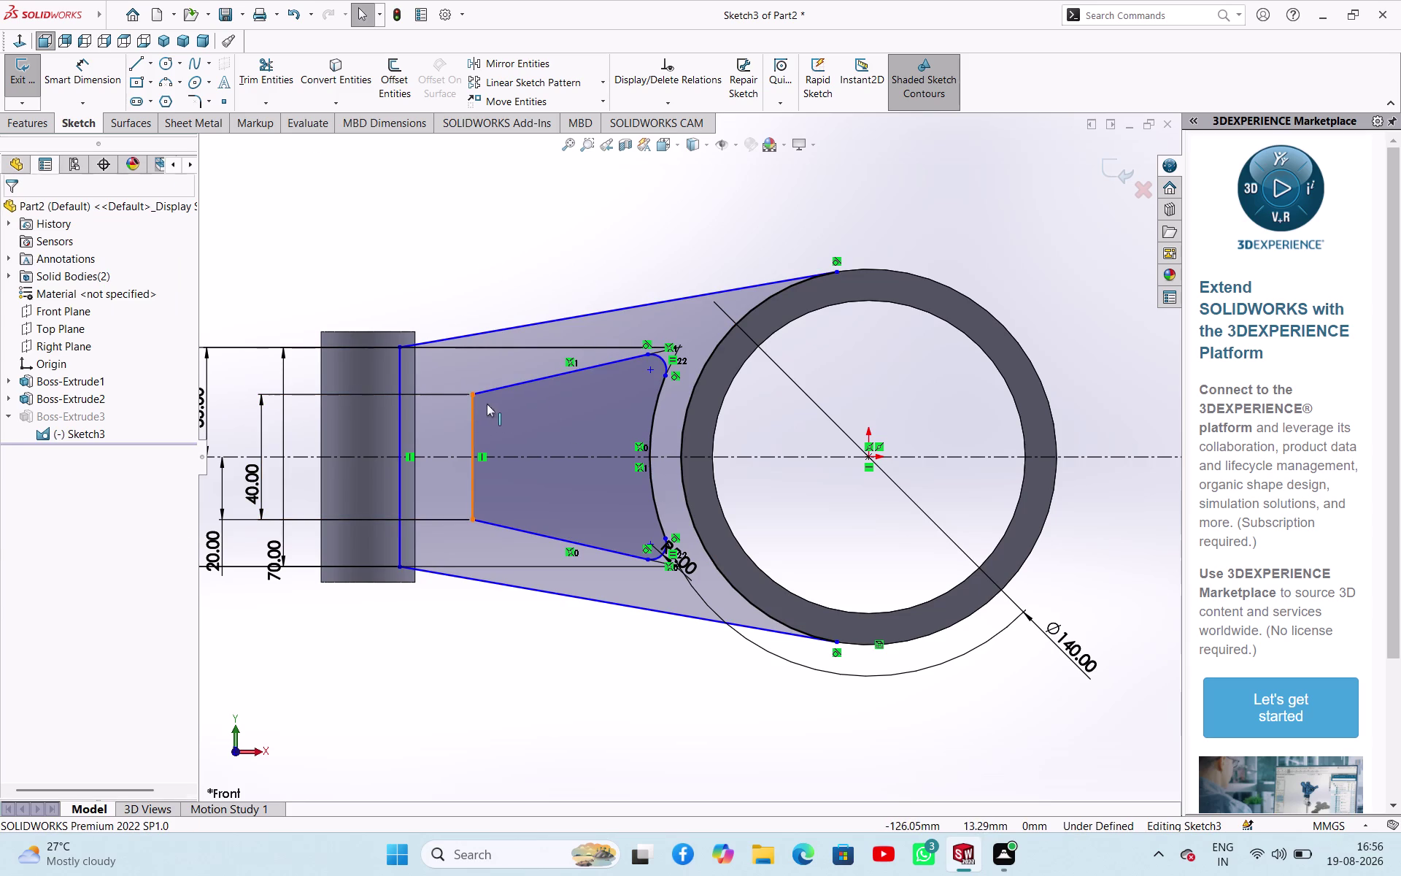
click(497, 390)
click(664, 364)
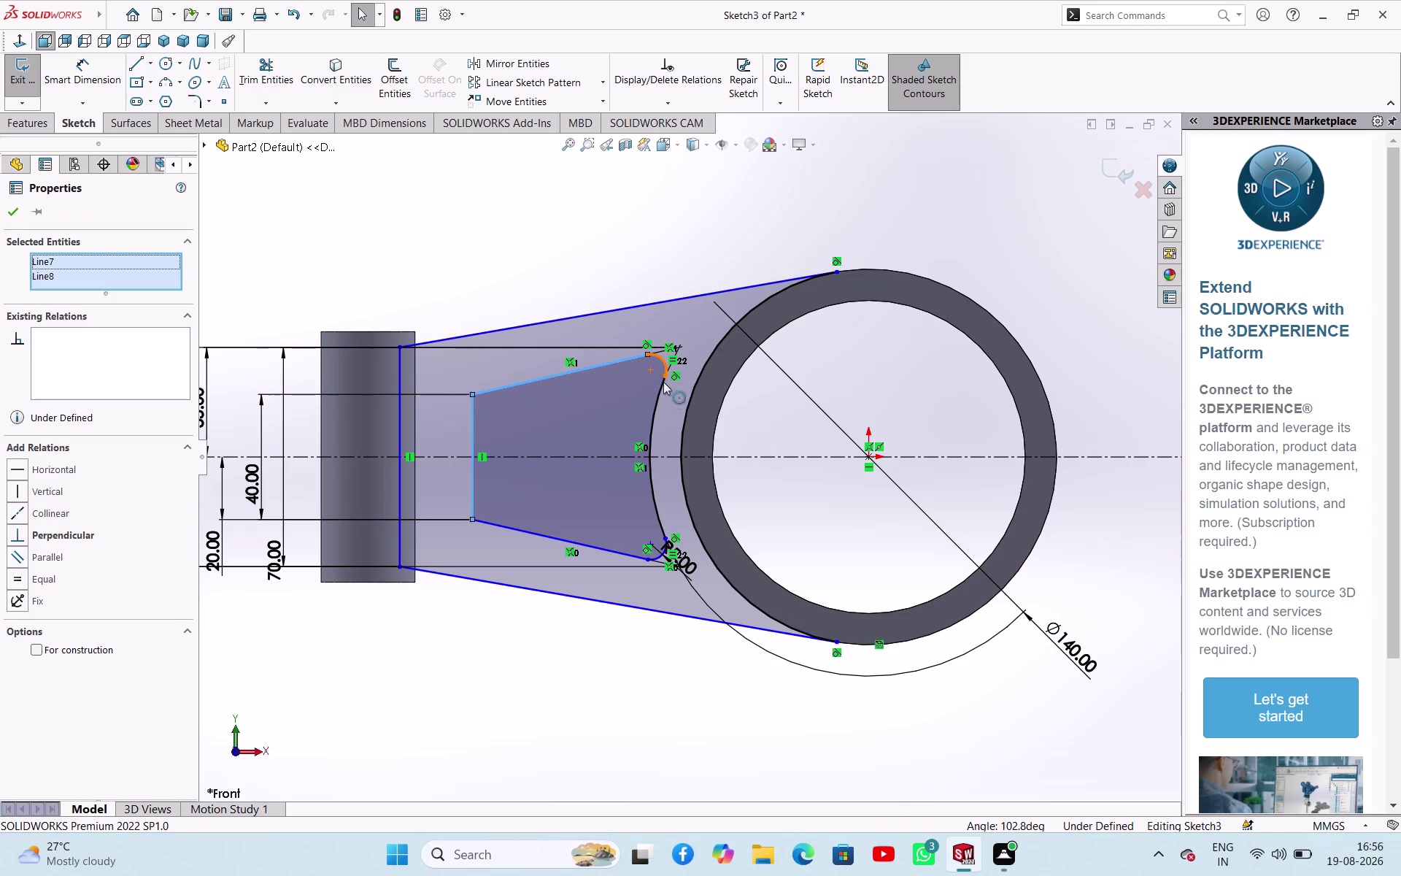
click(654, 394)
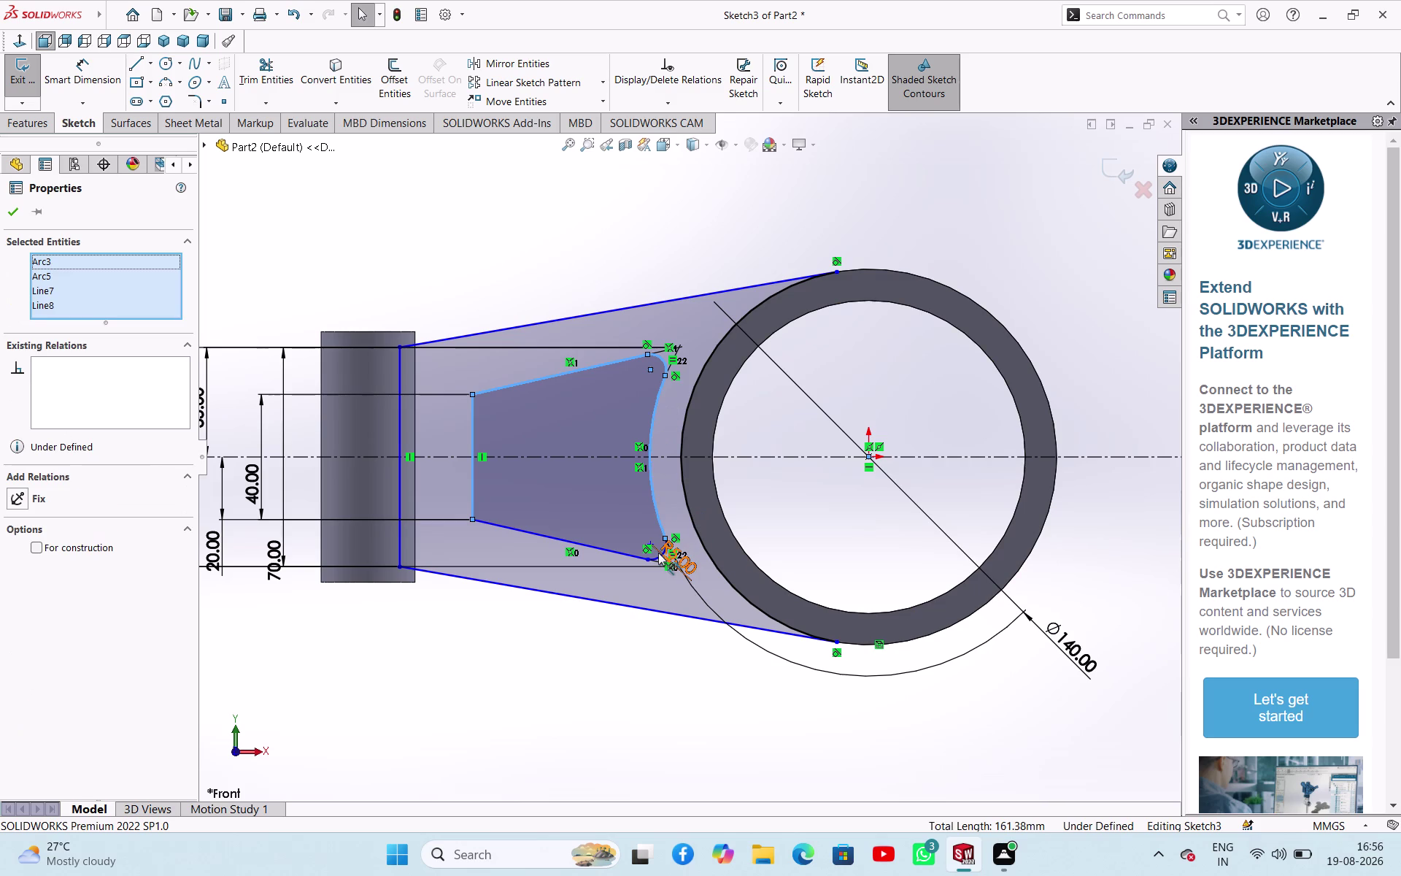
click(652, 560)
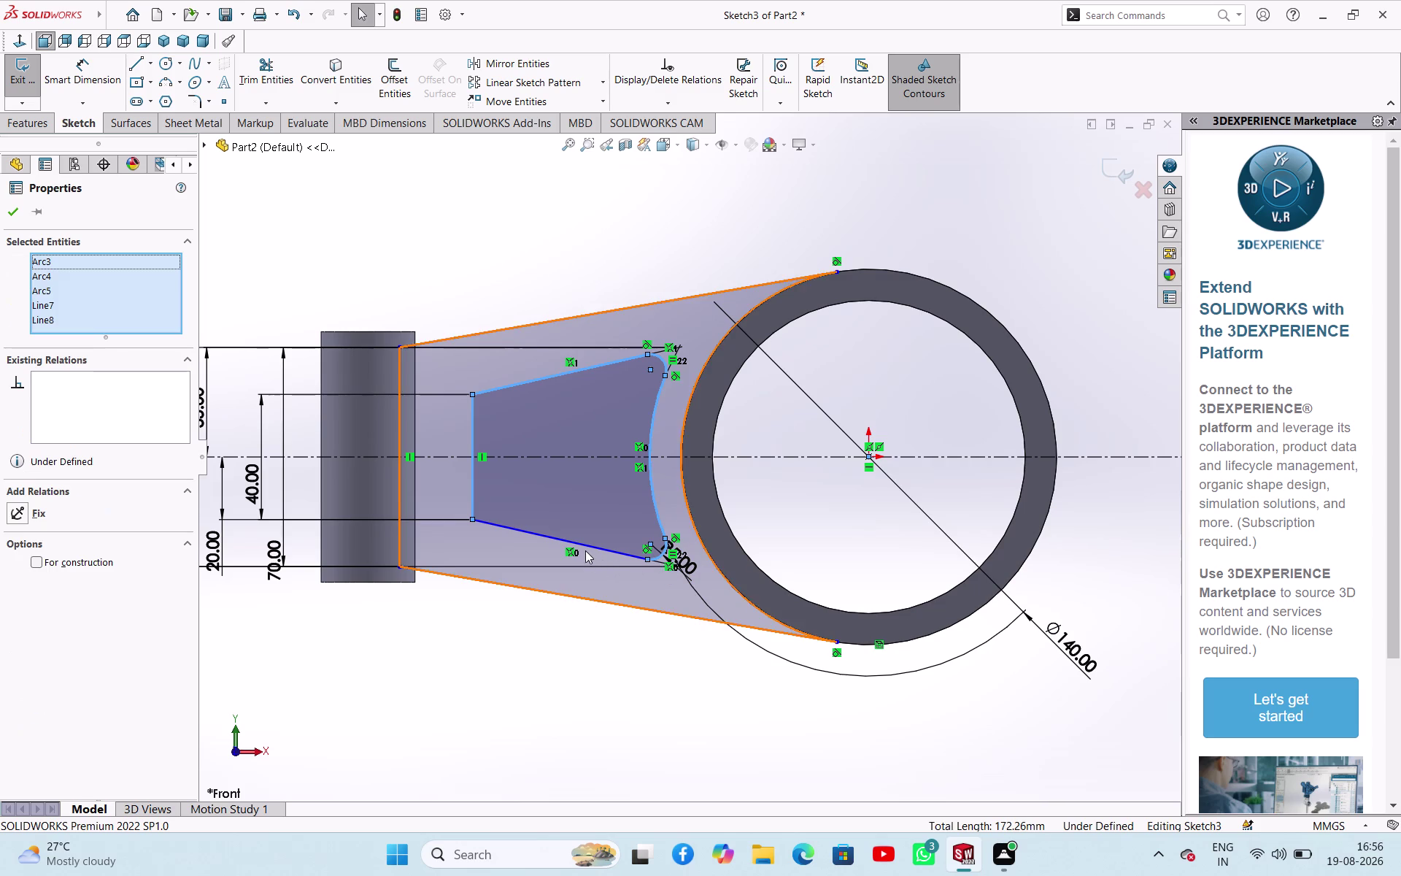
click(585, 545)
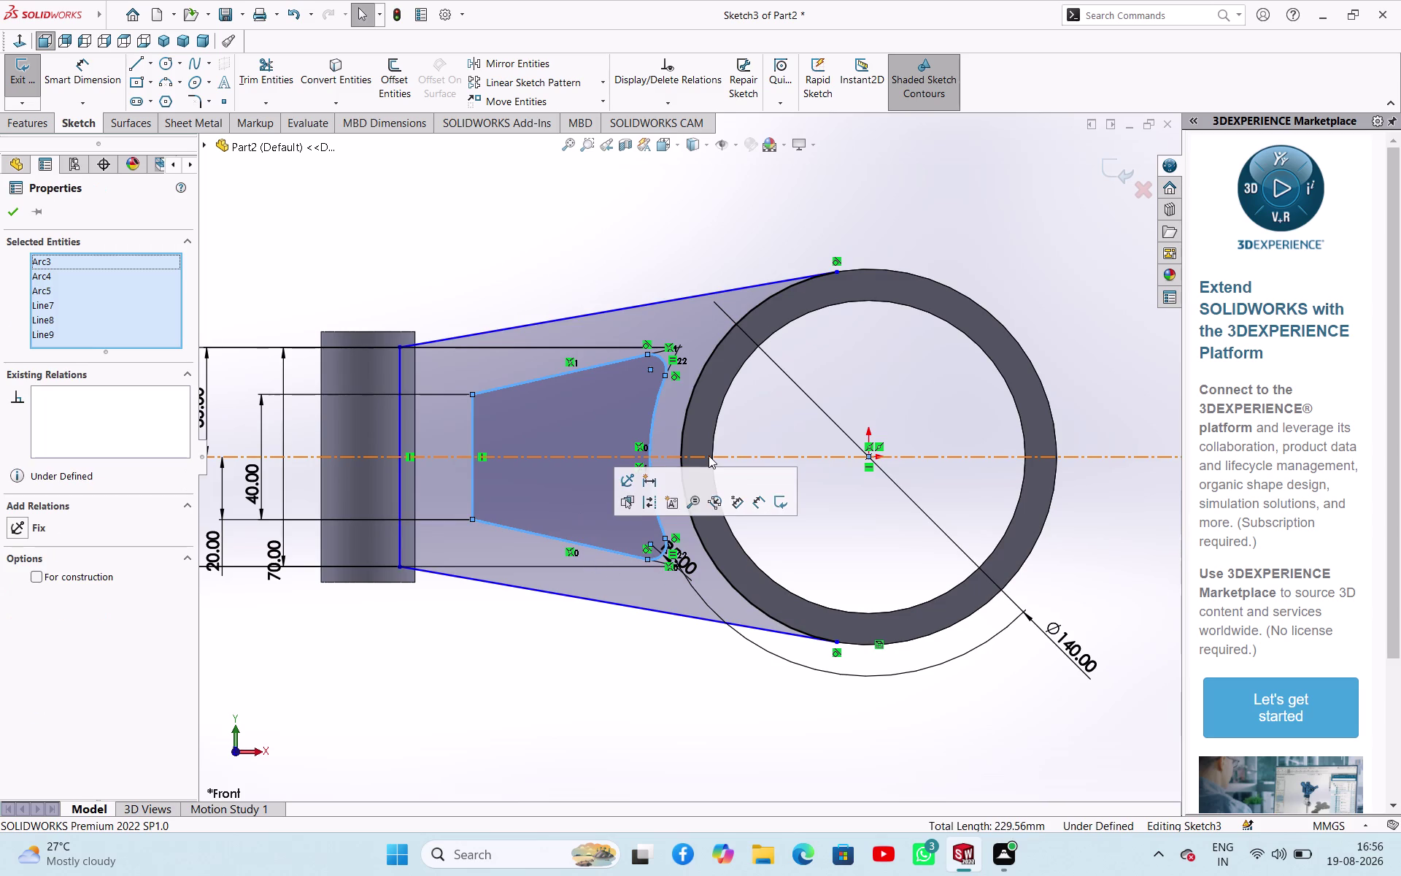
key(ctrl+c)
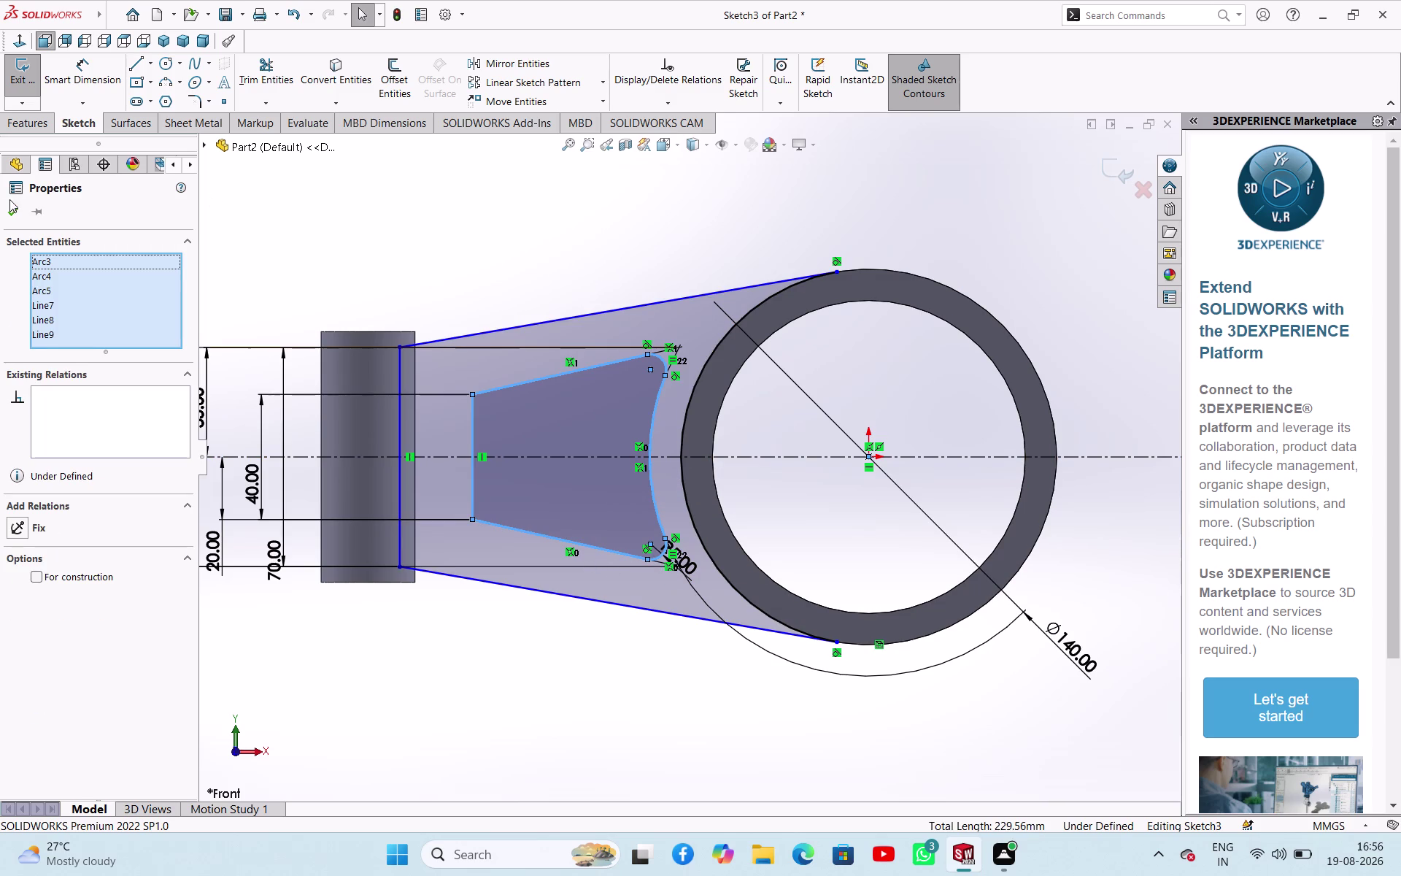
click(8, 208)
click(346, 219)
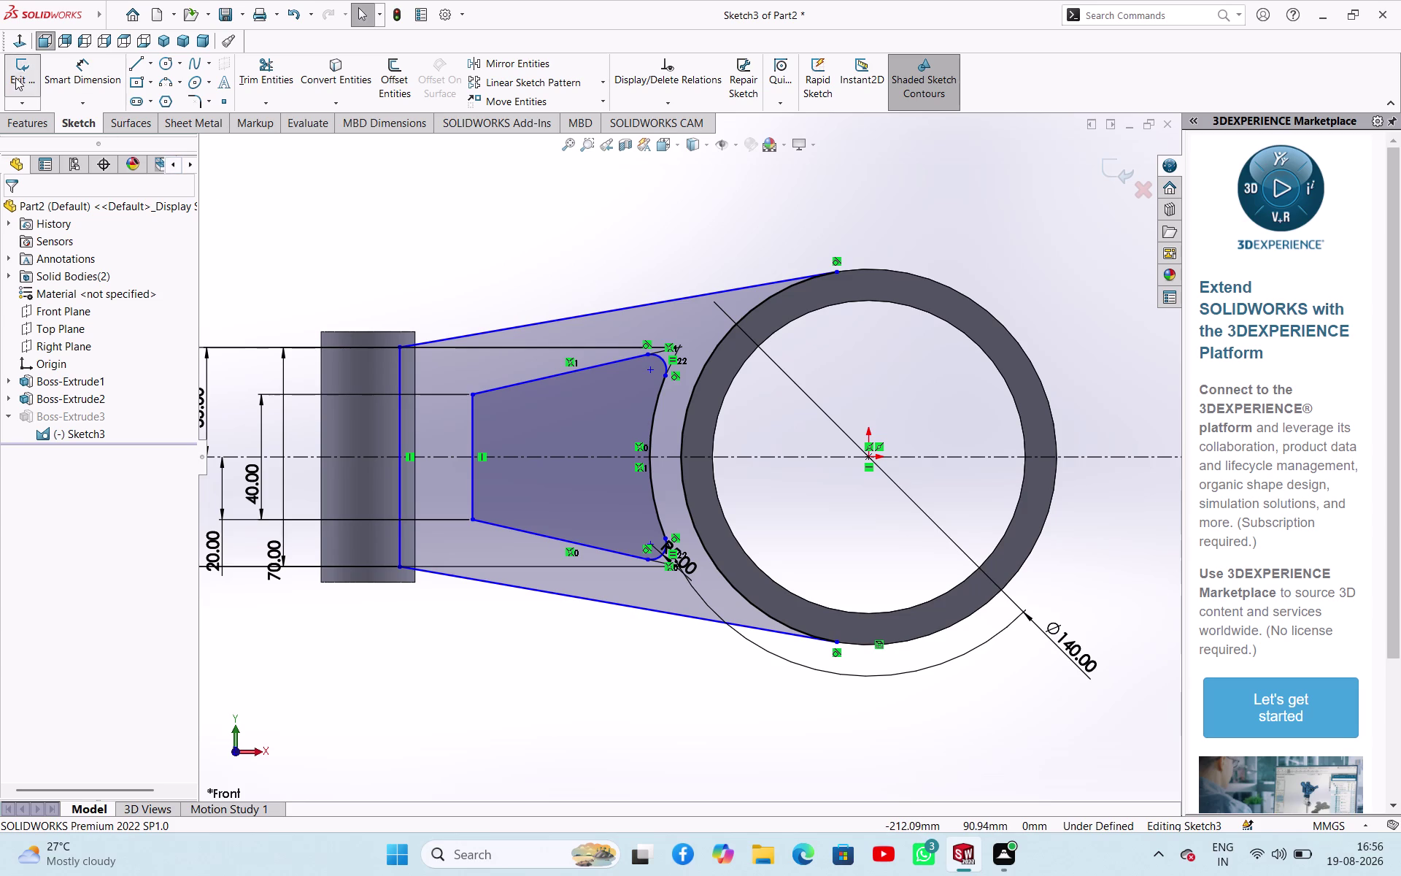
click(15, 76)
Start Sketch4 on the web's front face and paste the copied profile into it.
click(454, 232)
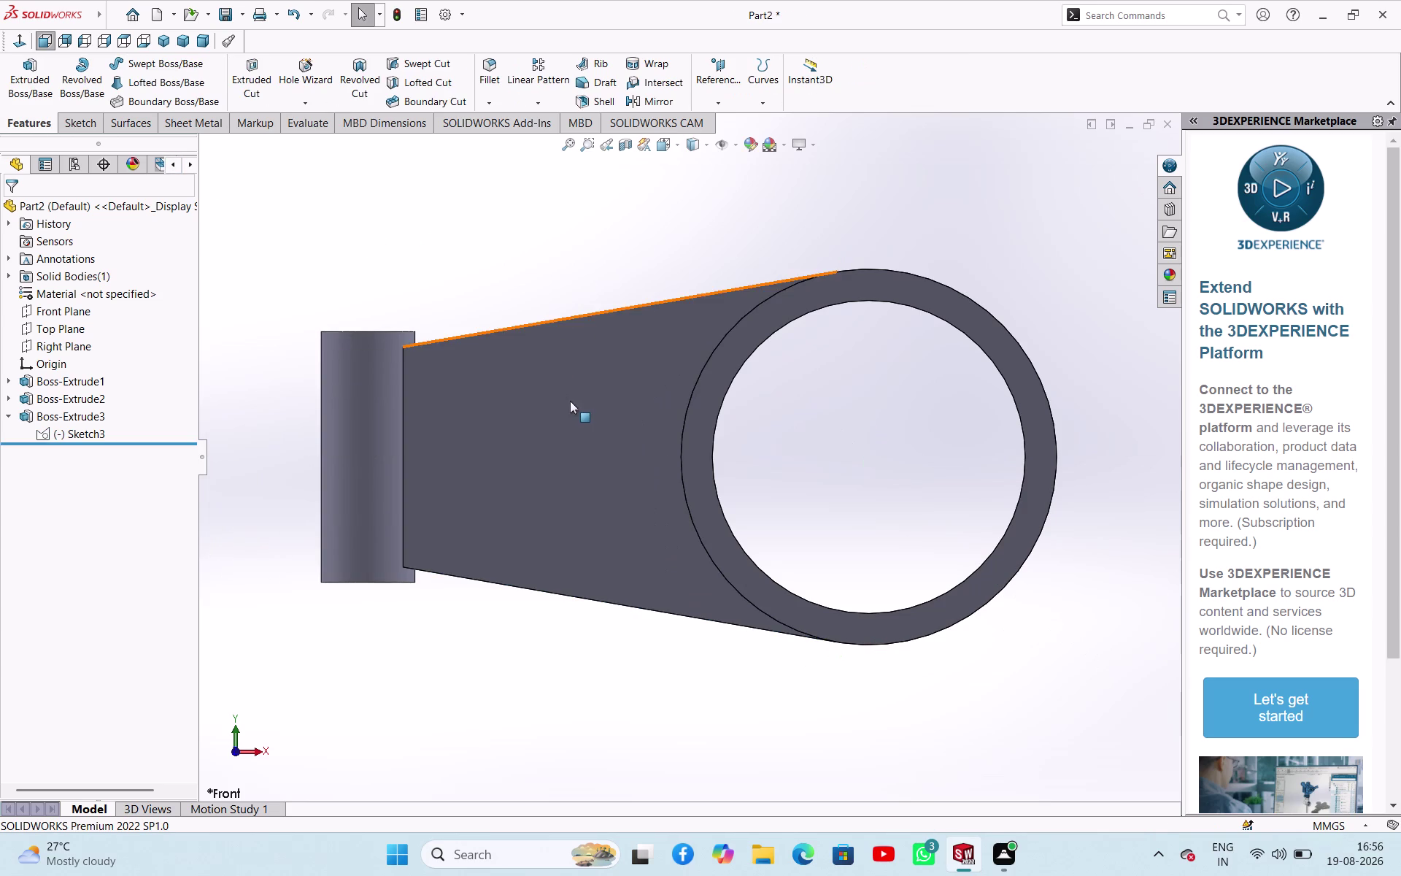
click(570, 401)
click(635, 362)
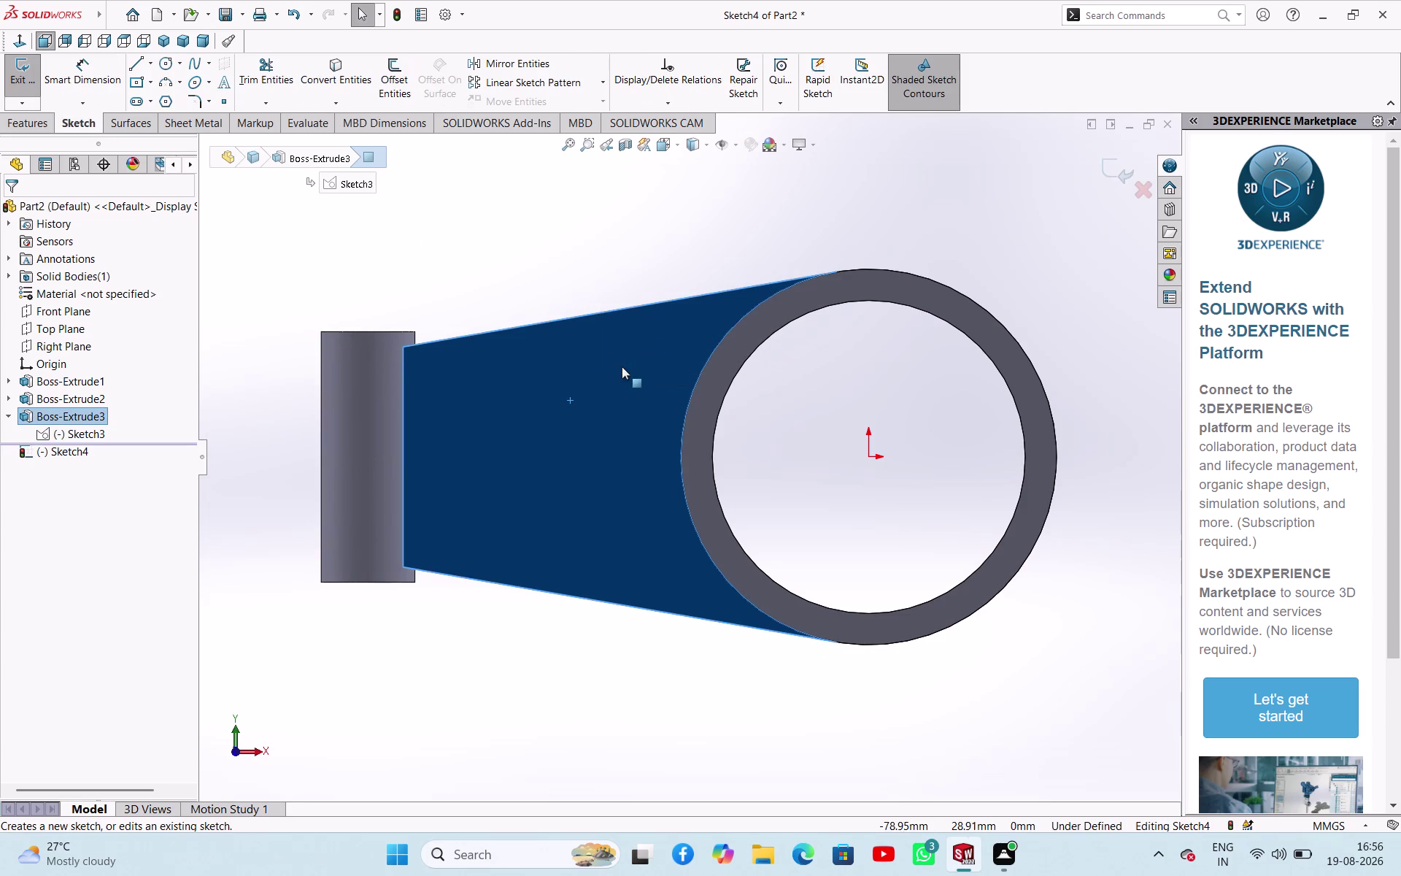
click(514, 260)
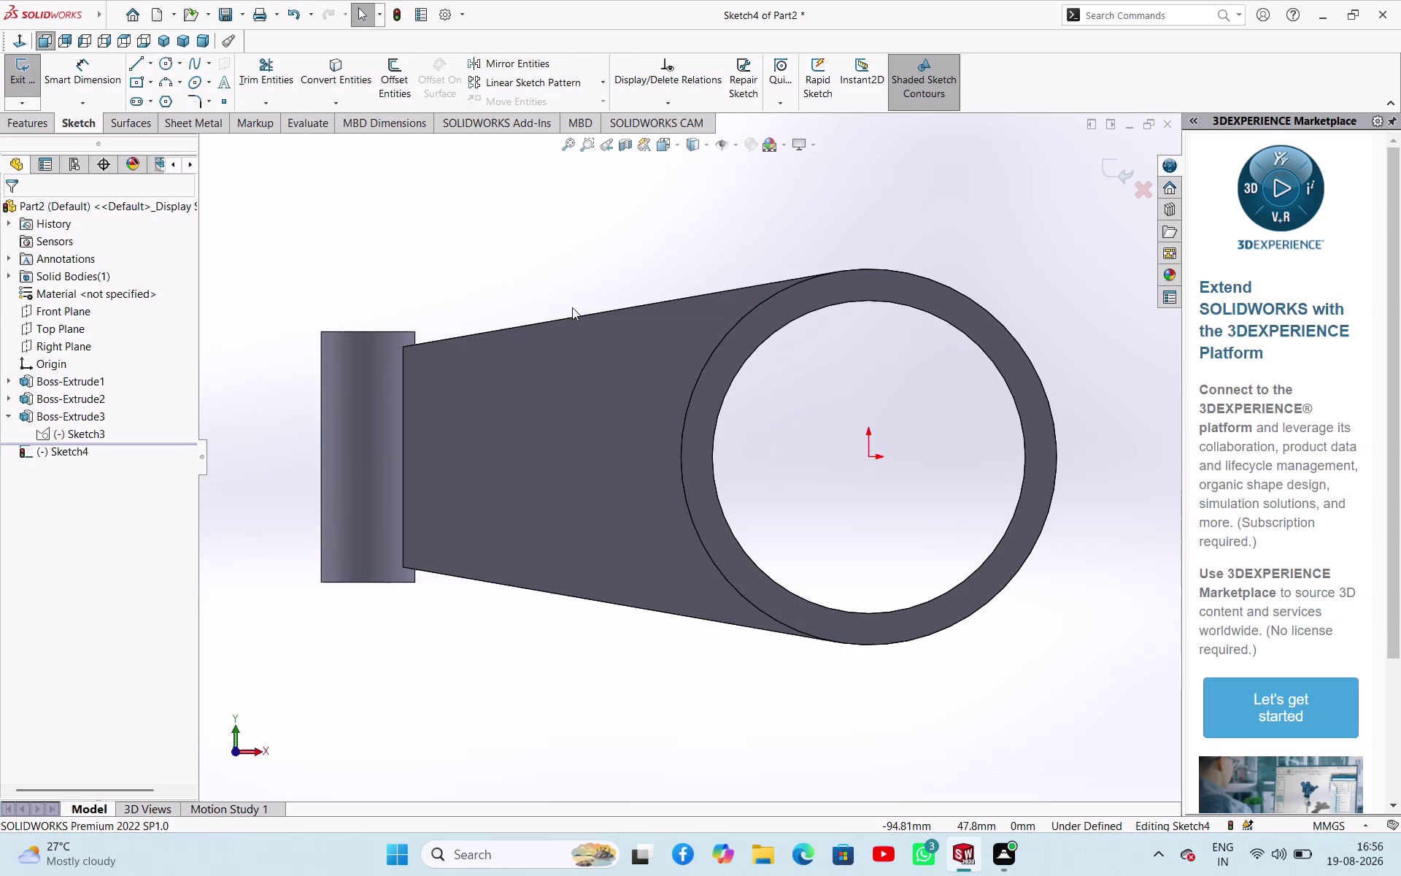
key(ctrl+v)
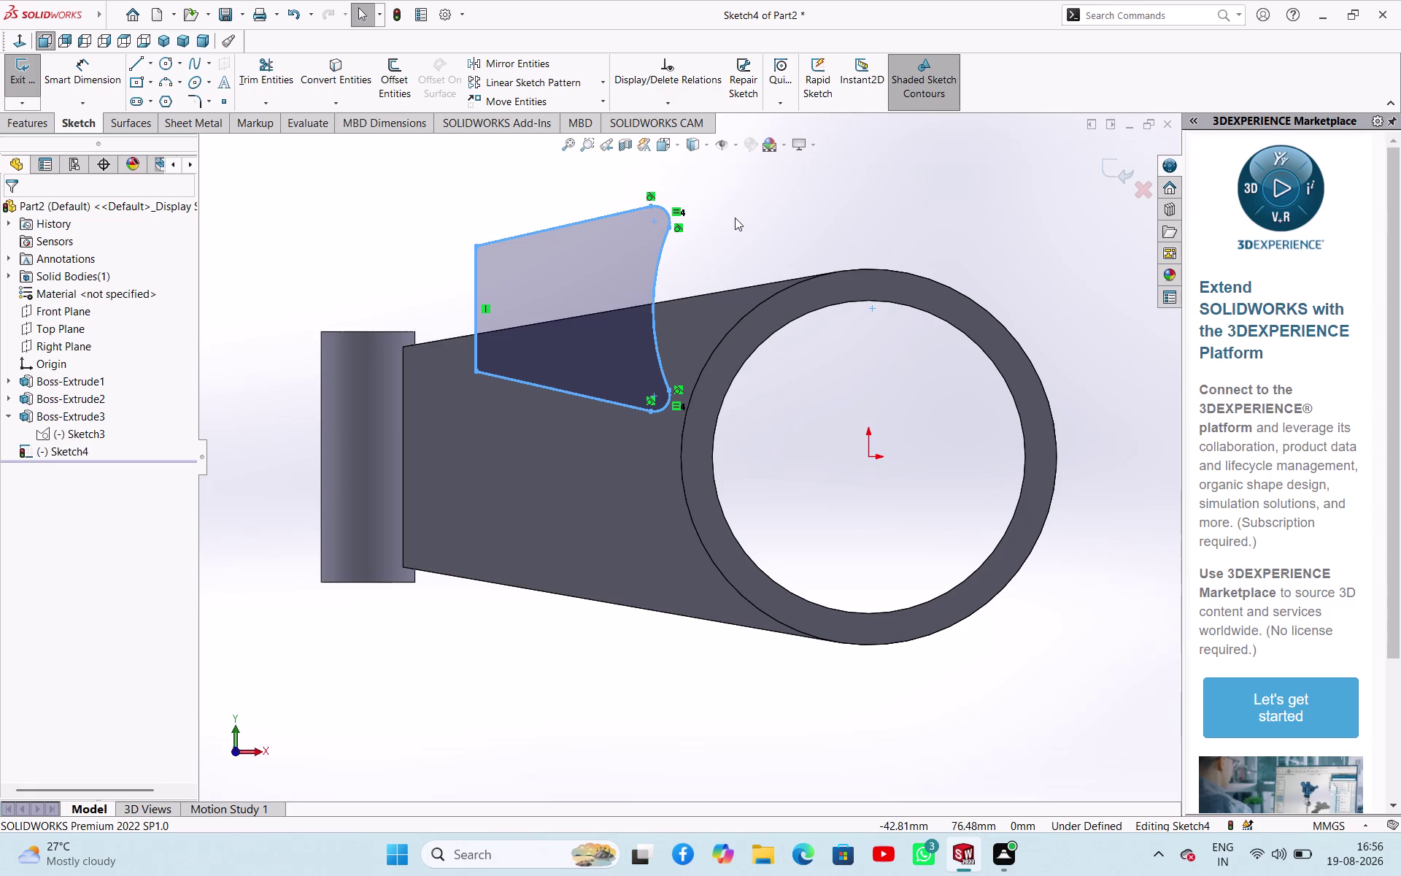
click(735, 216)
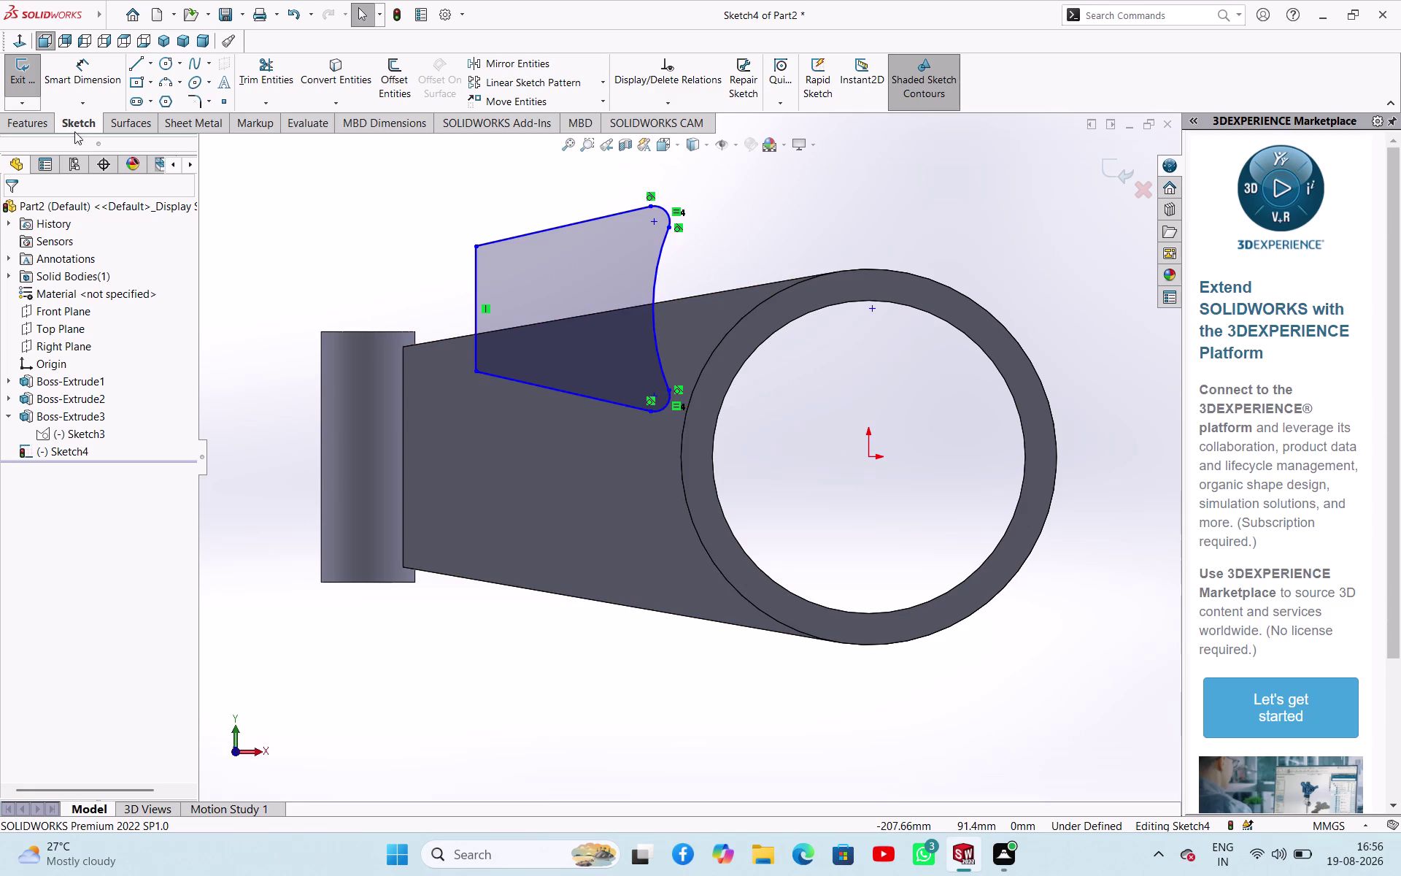
Draw a horizontal construction centerline through the ring's centre.
click(148, 65)
click(143, 99)
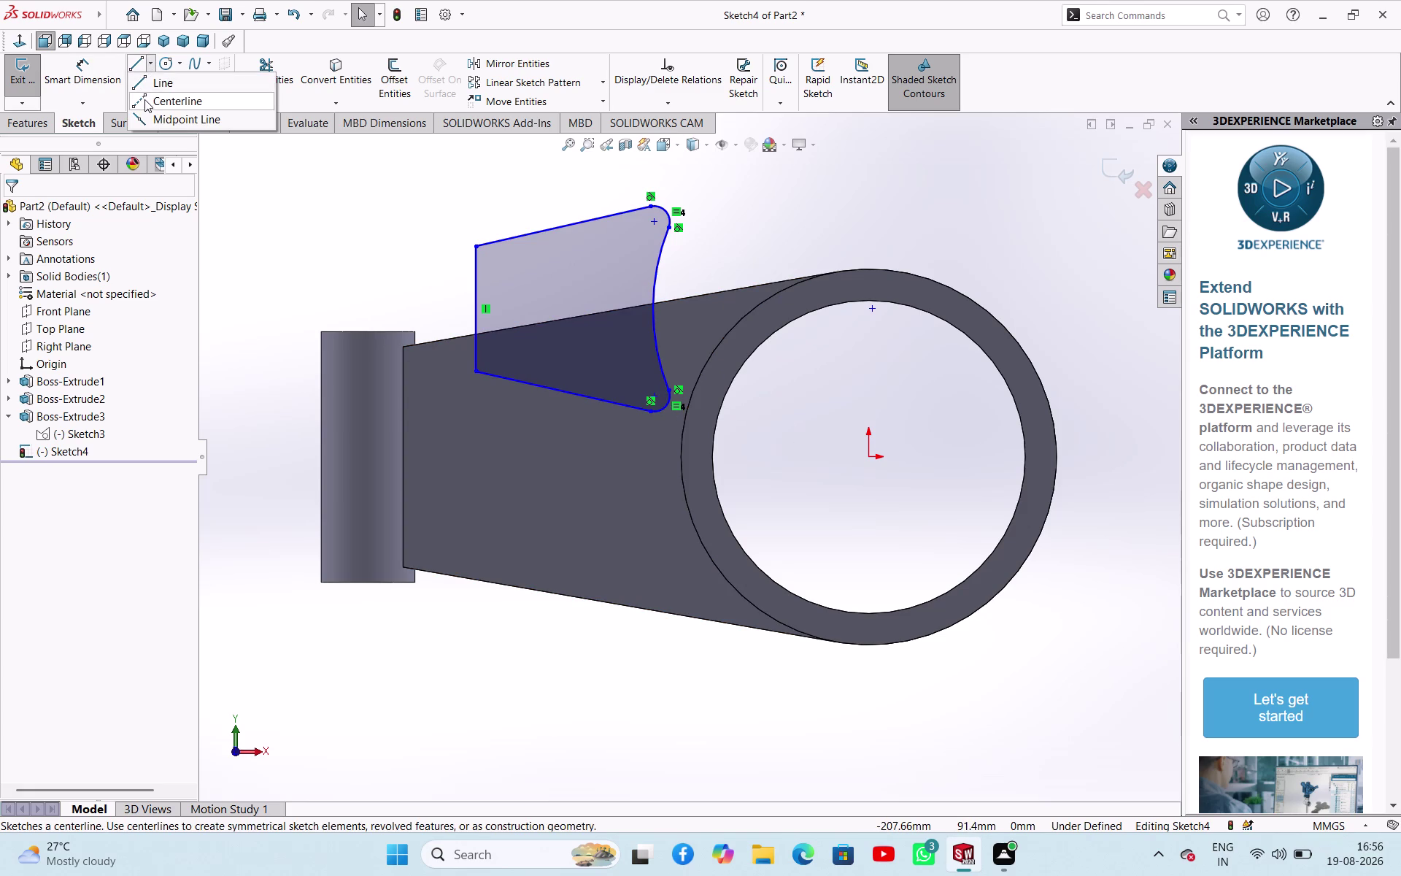
click(59, 449)
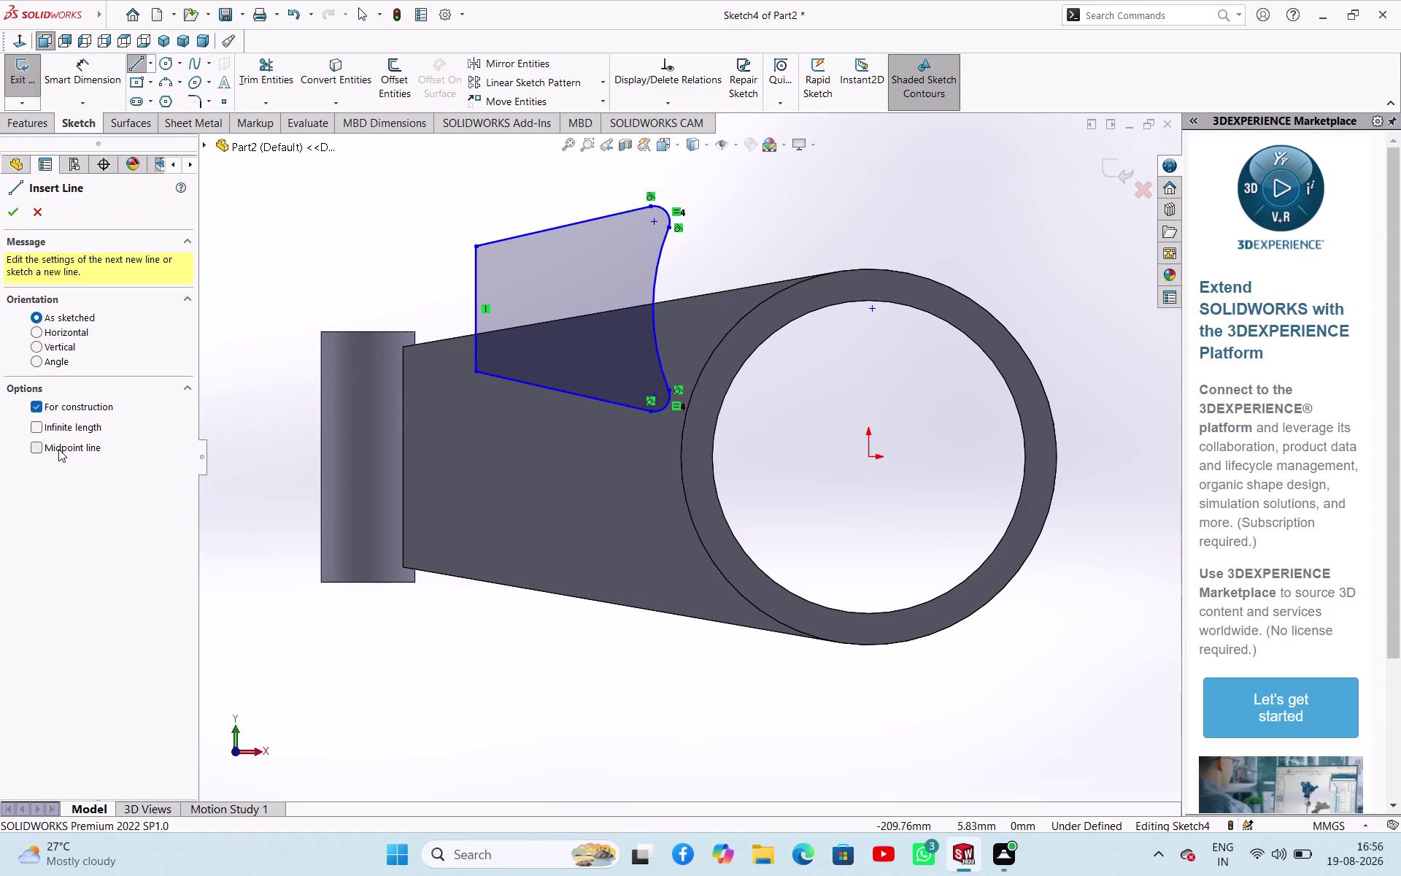
click(865, 460)
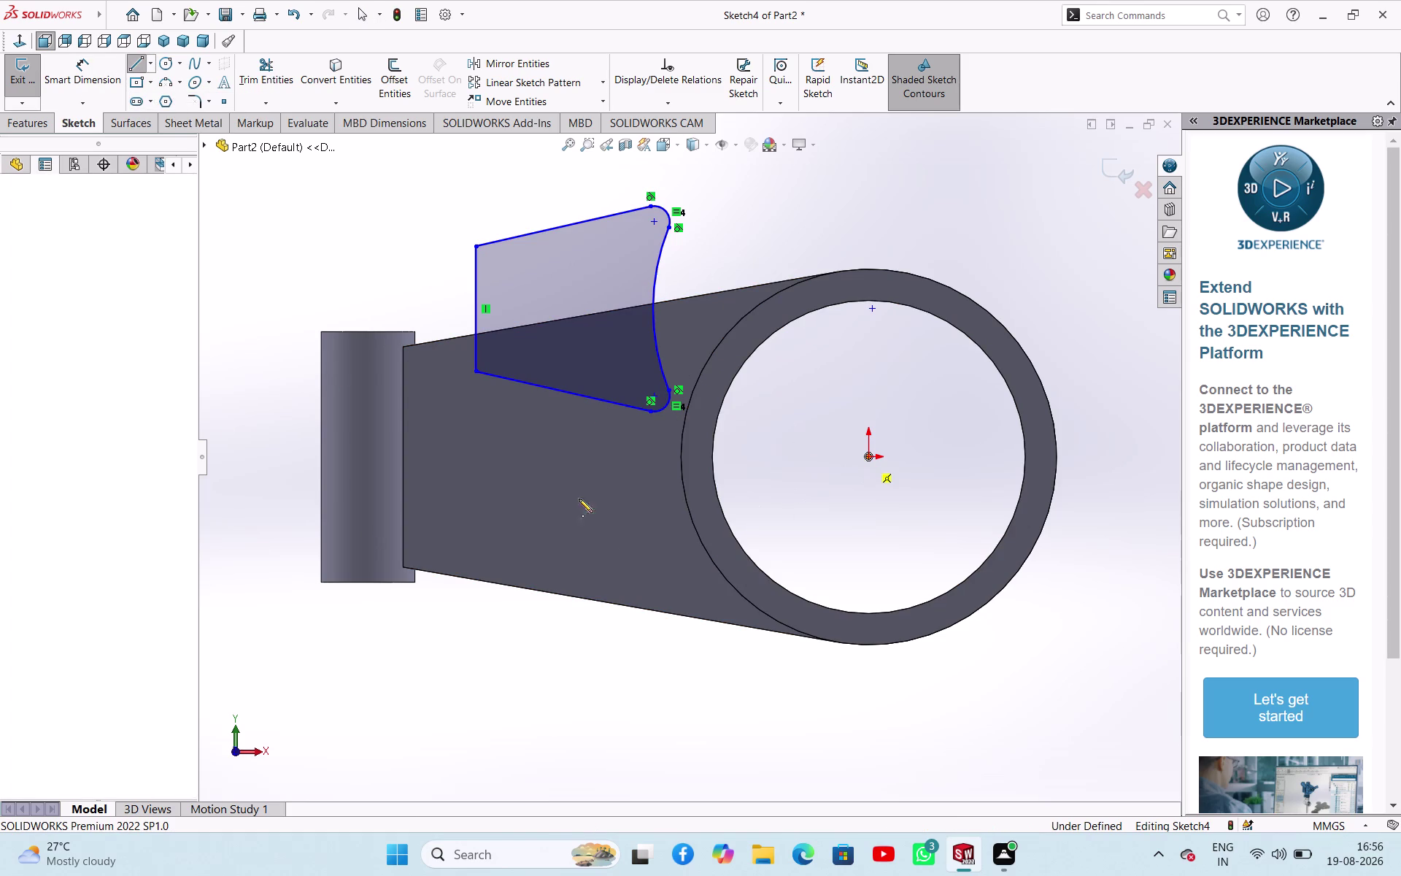
click(259, 460)
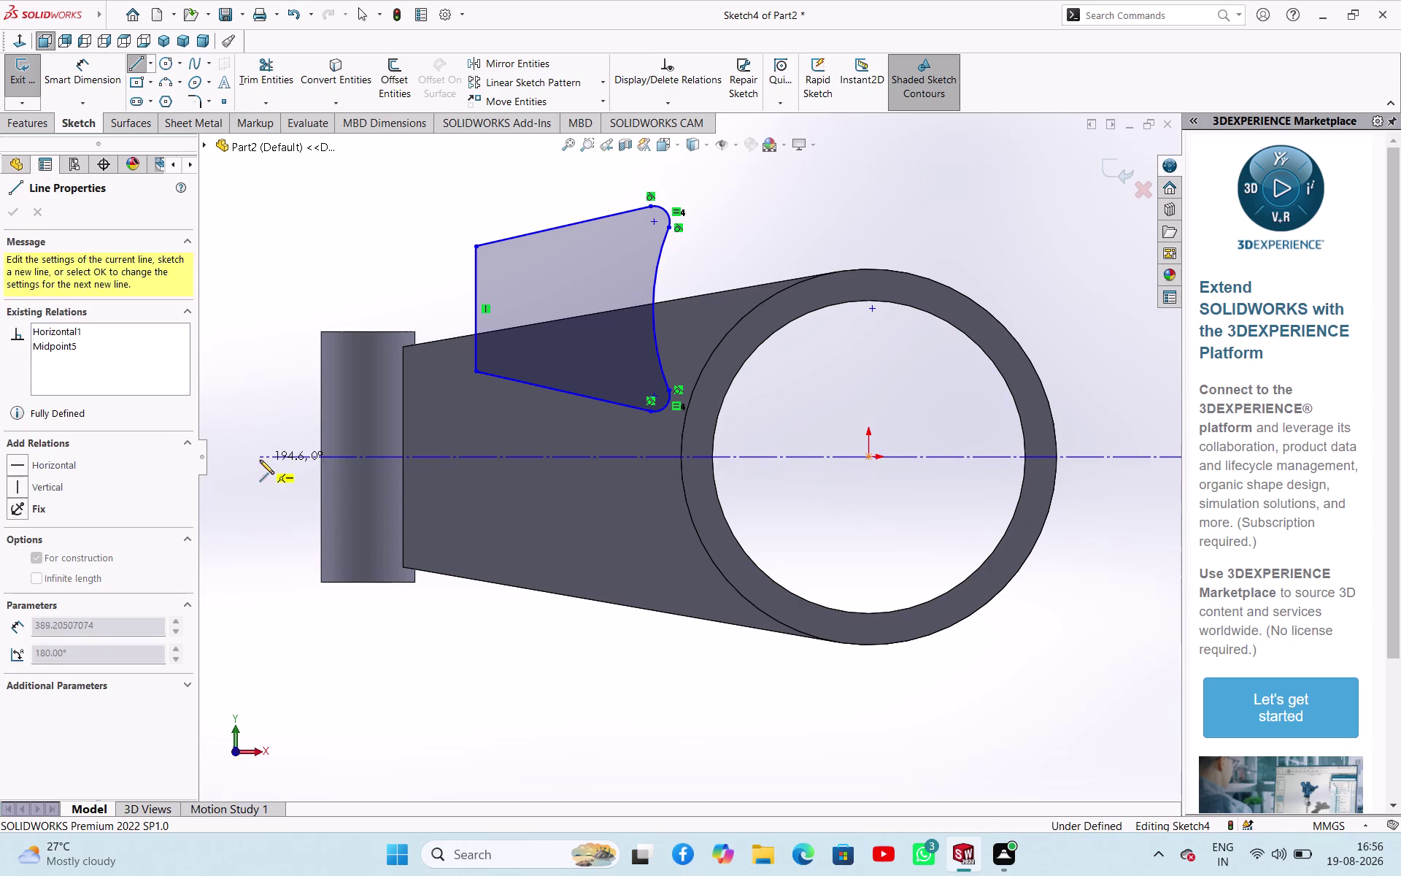
right_click(247, 367)
click(283, 376)
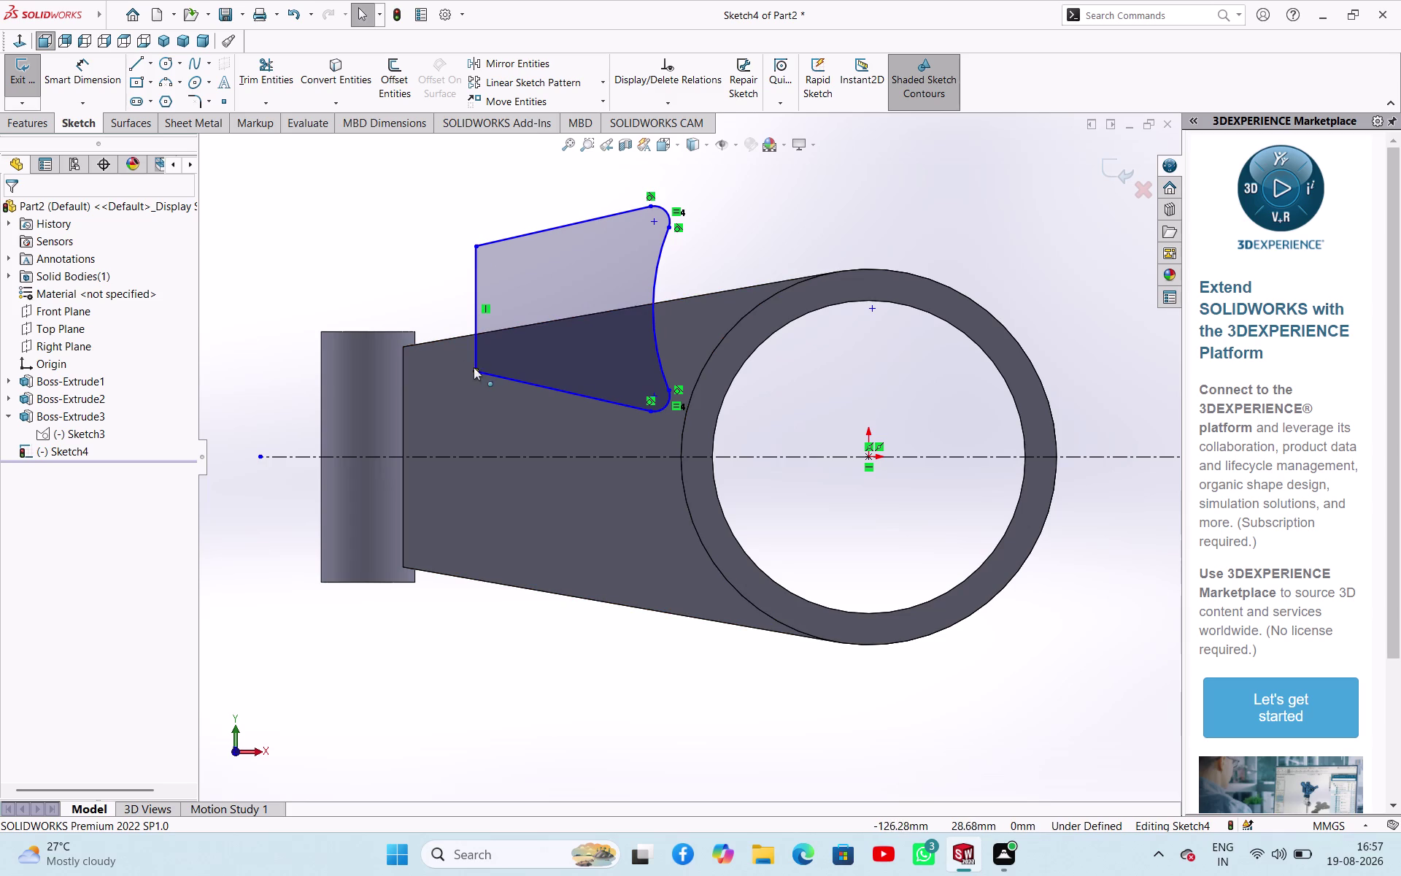
click(476, 308)
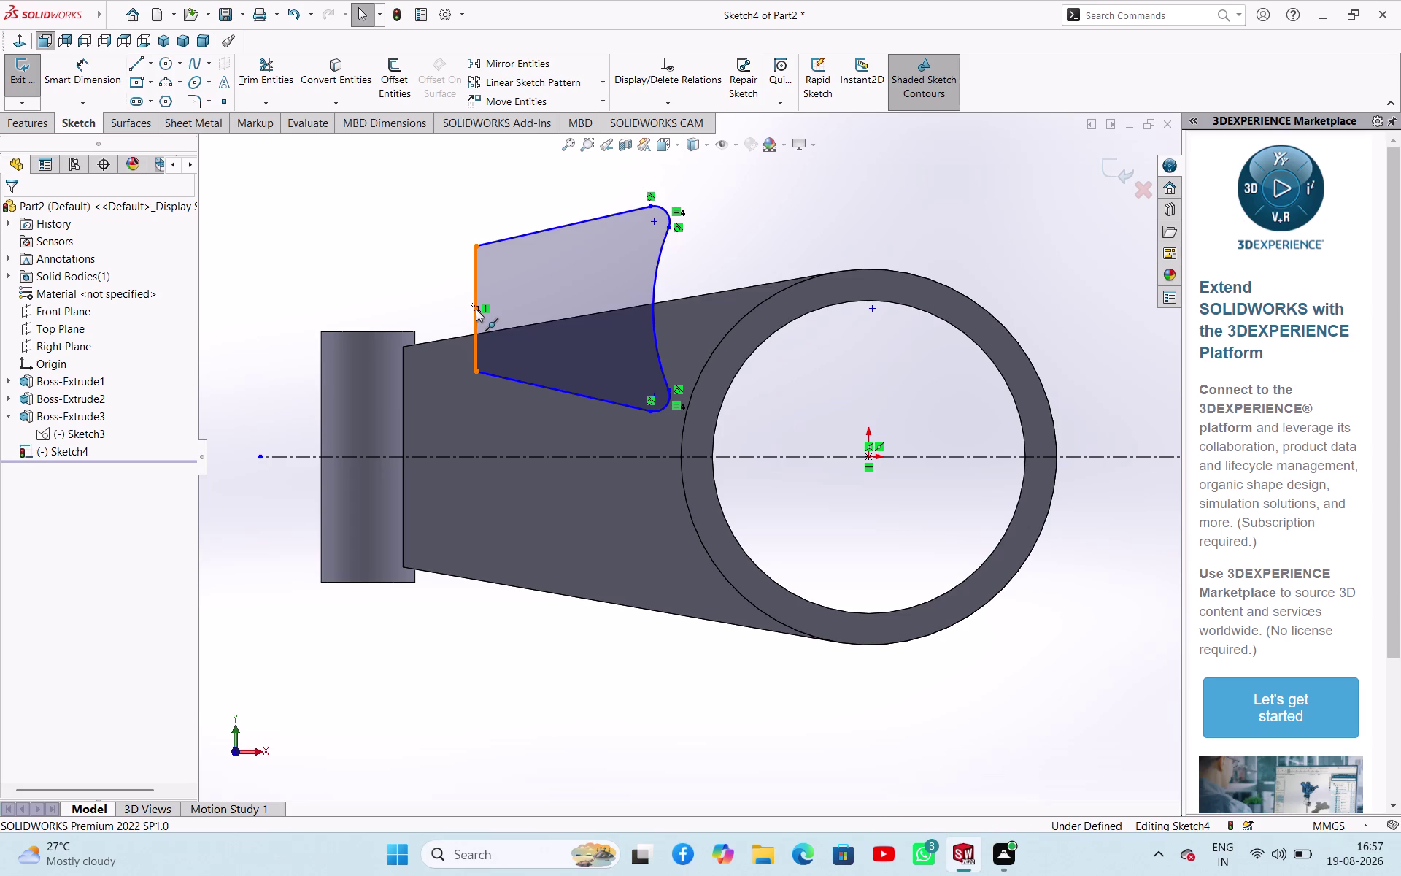
Make a profile line end coincident with the arc, then drag the top line and undo.
click(518, 455)
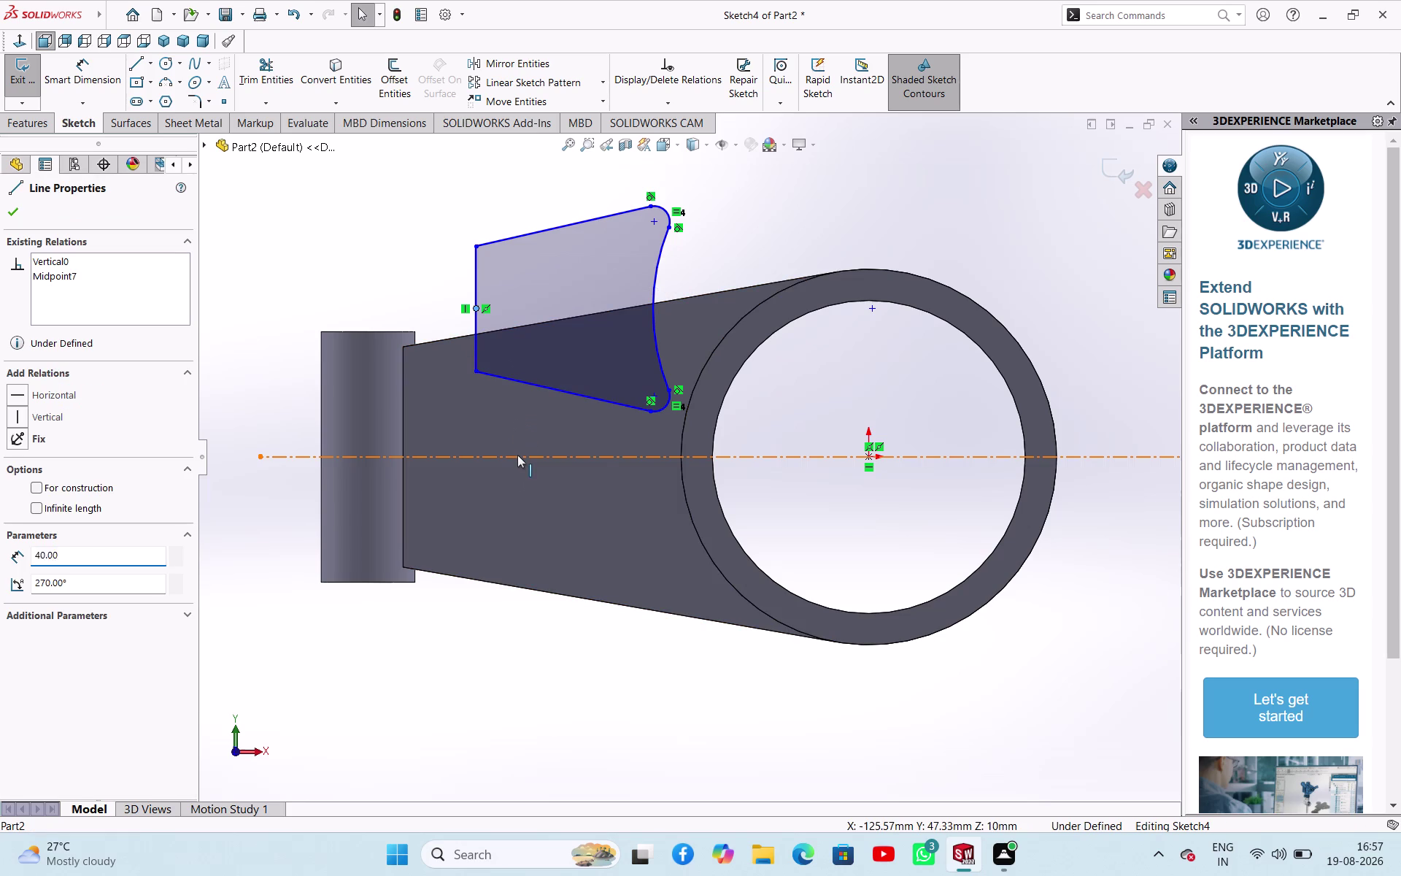
click(581, 385)
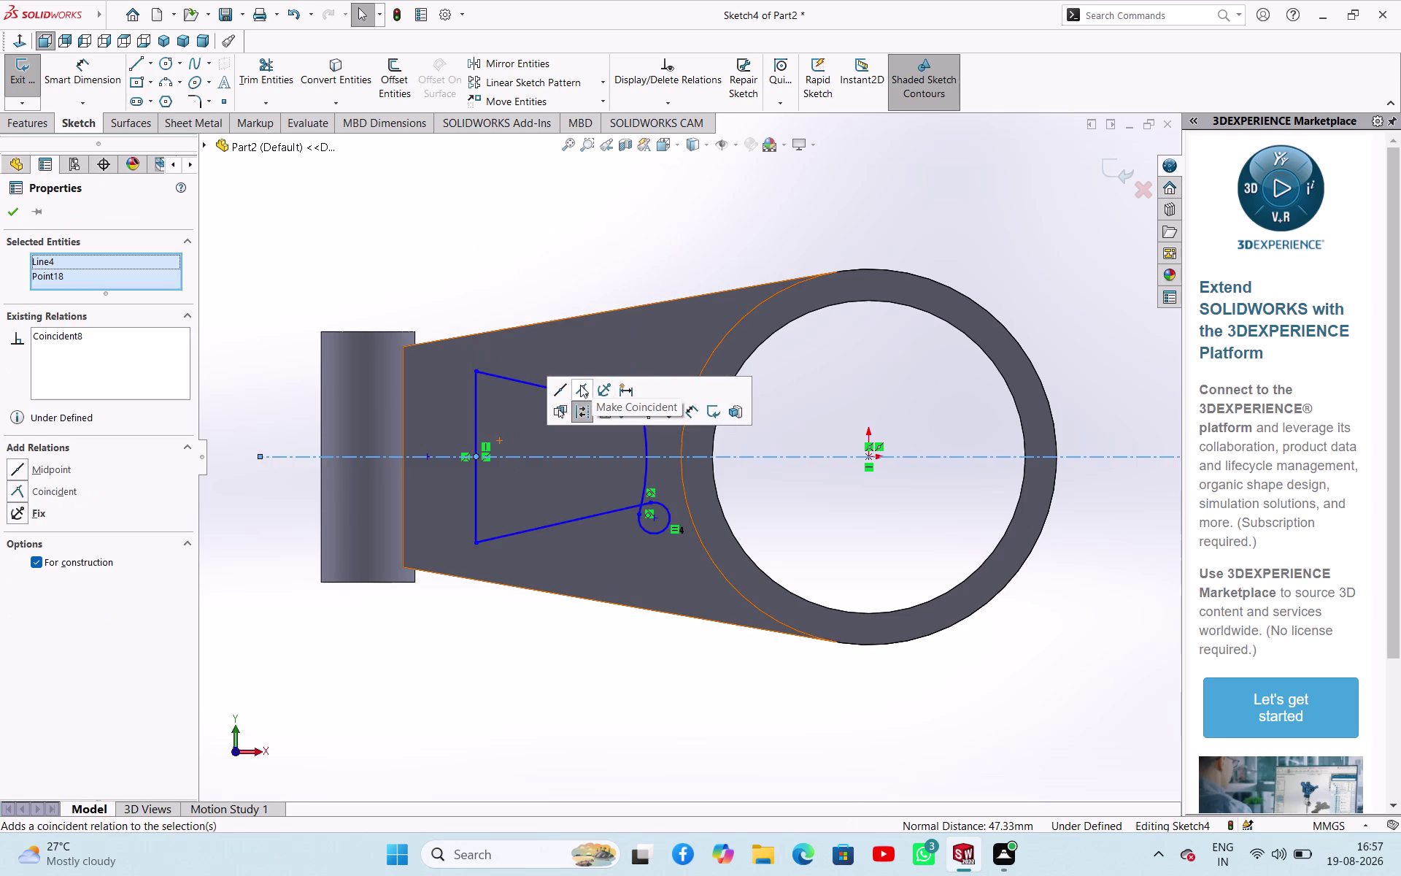
click(514, 234)
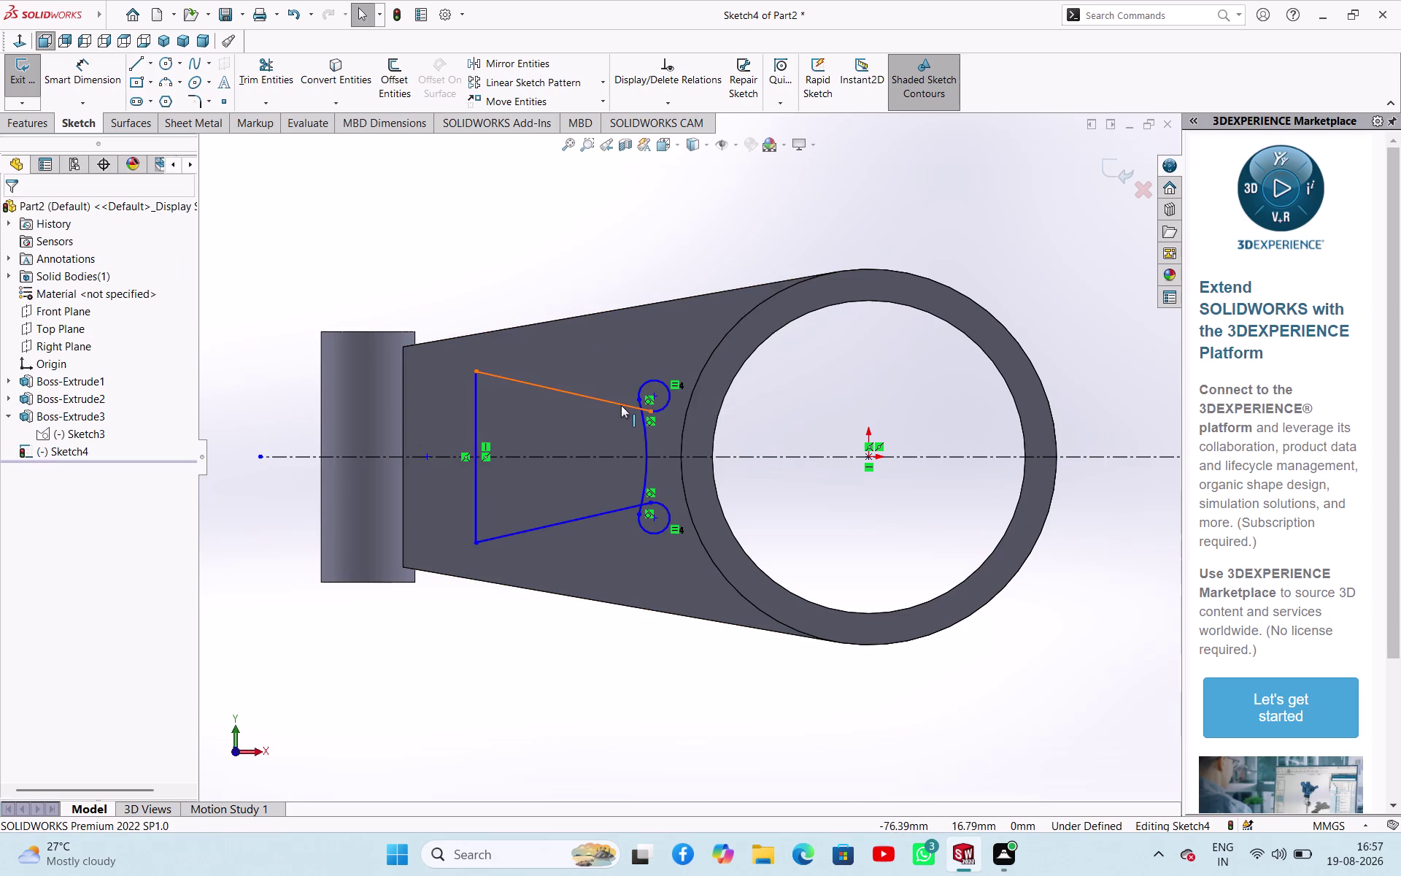
drag(616, 406, 659, 418)
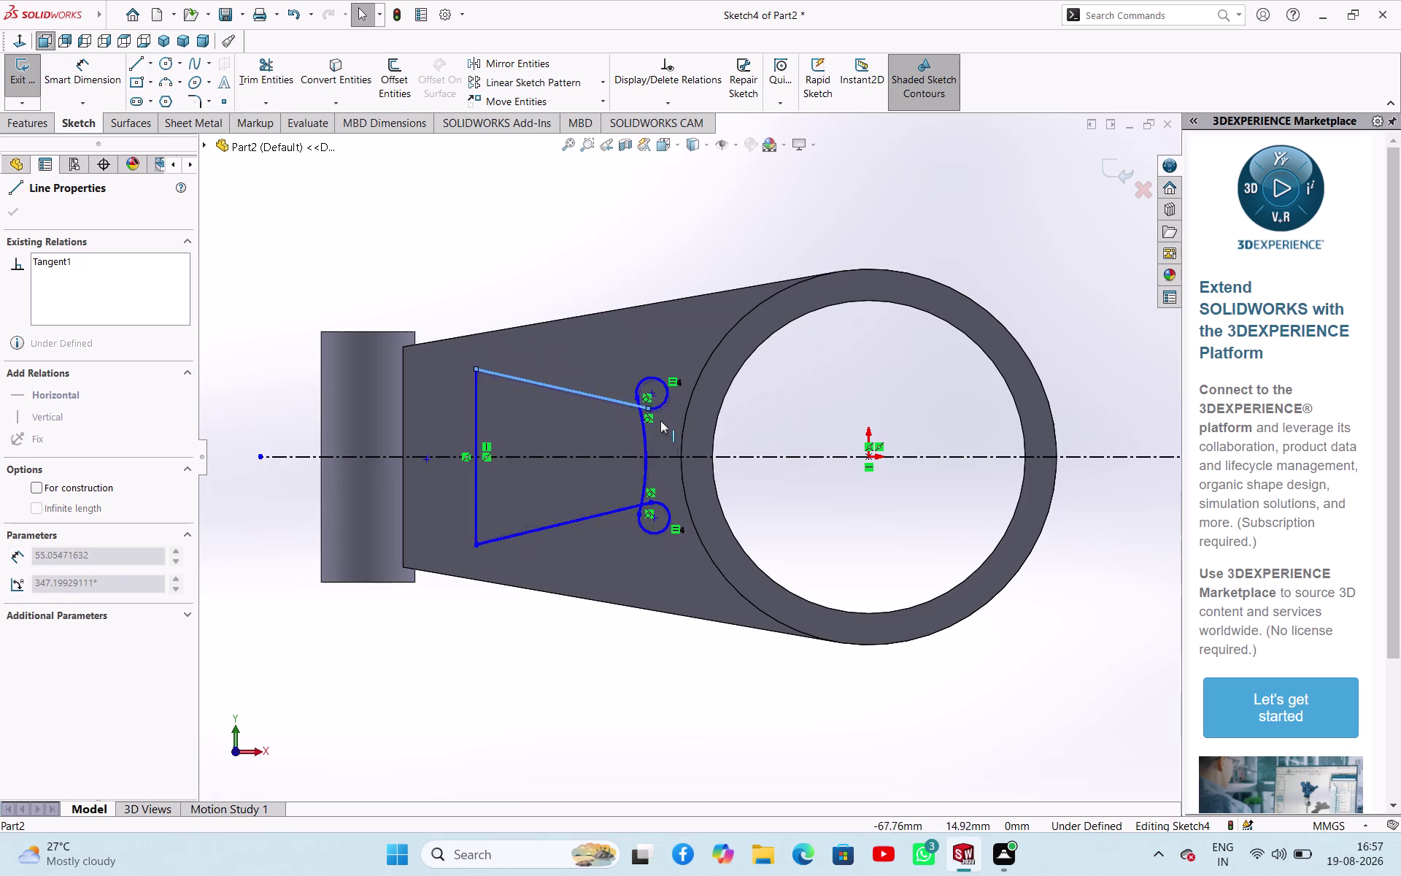
drag(659, 418, 577, 431)
key(ctrl+z)
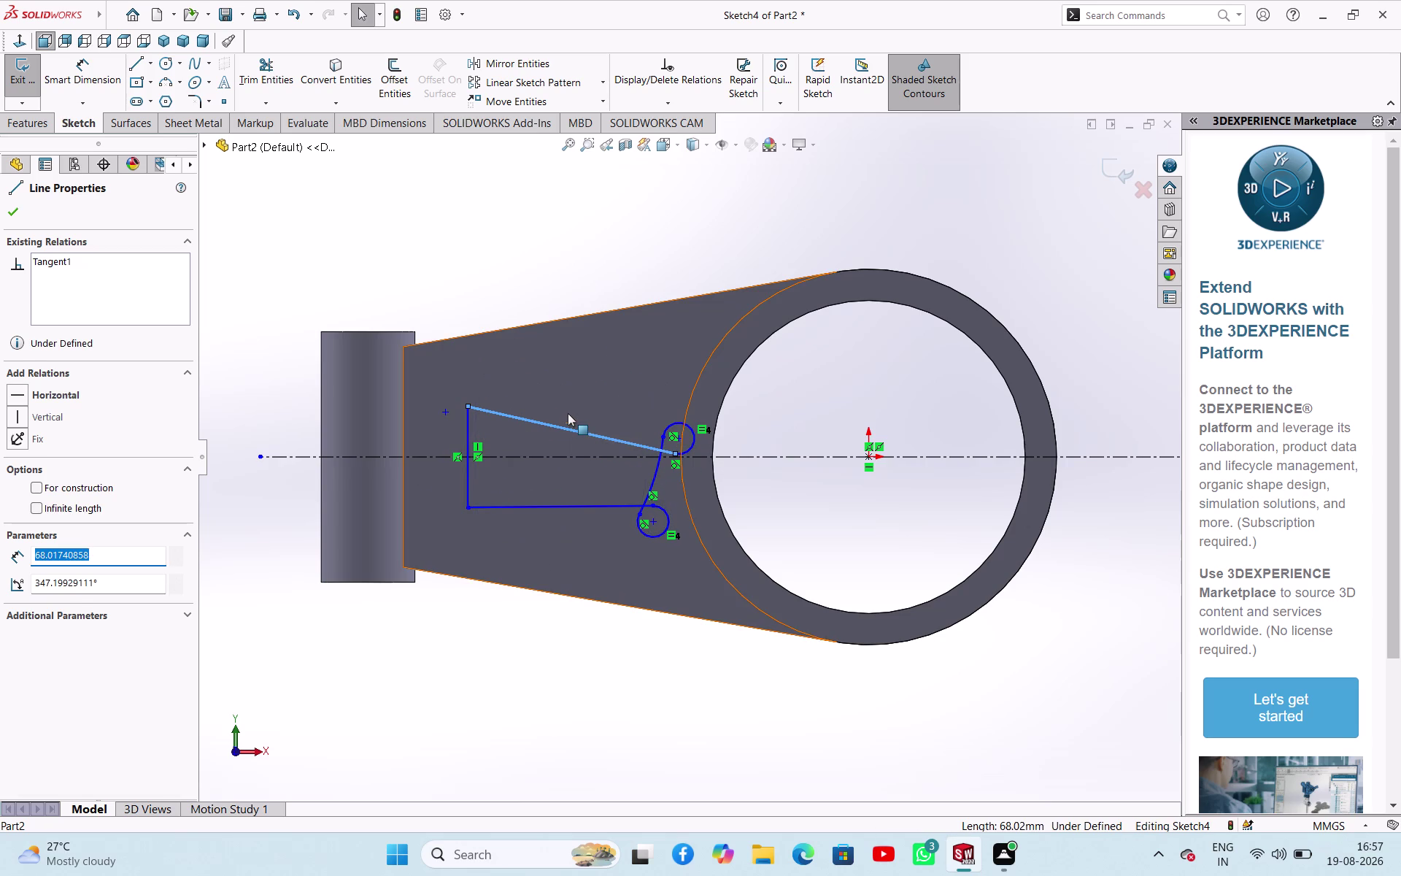
key(ctrl+z)
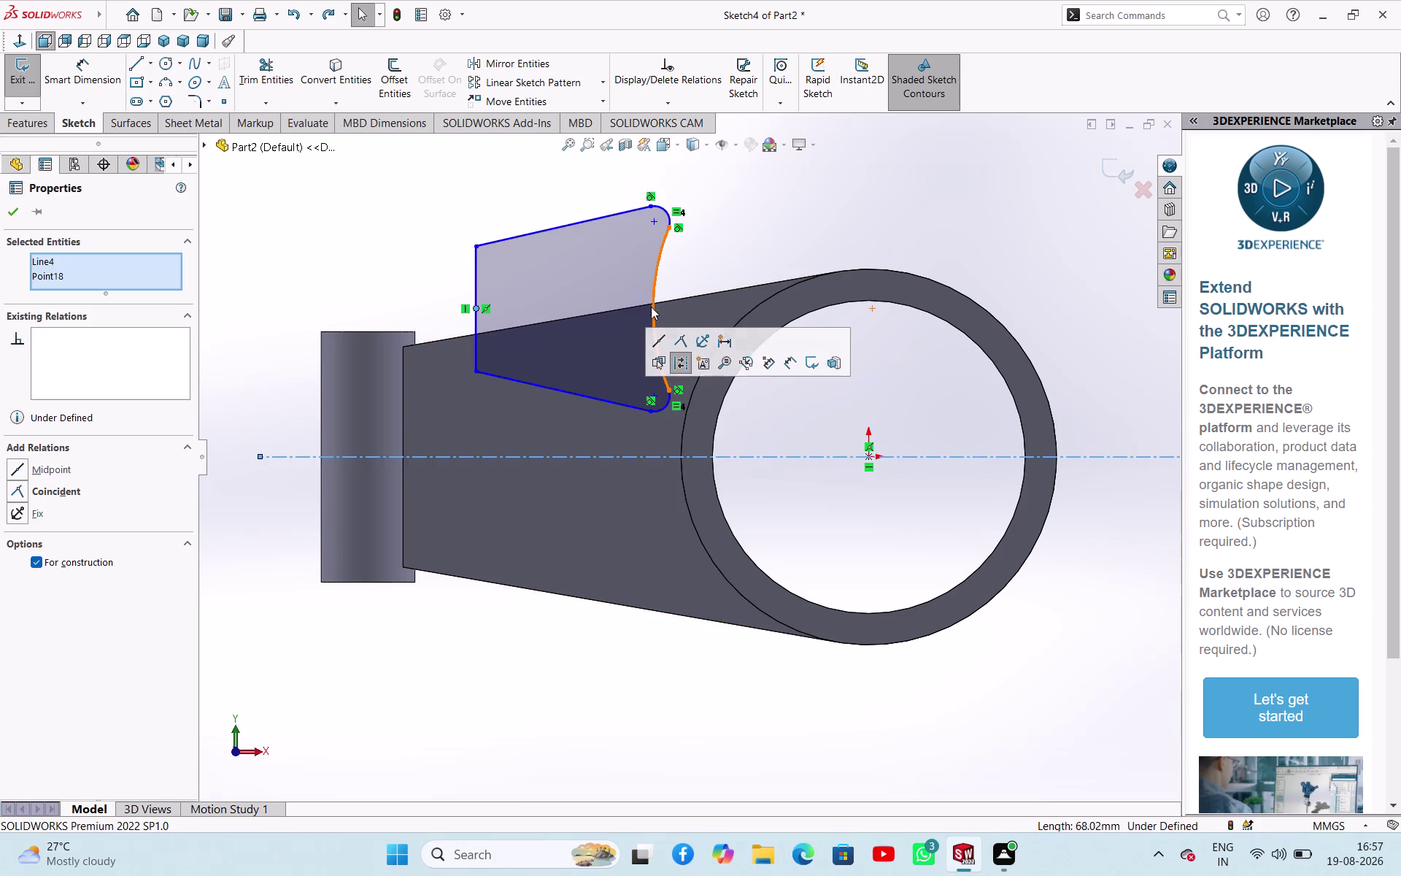
Drag the profile arc out of shape, then undo until Sketch4 shows no geometry.
drag(651, 301, 694, 361)
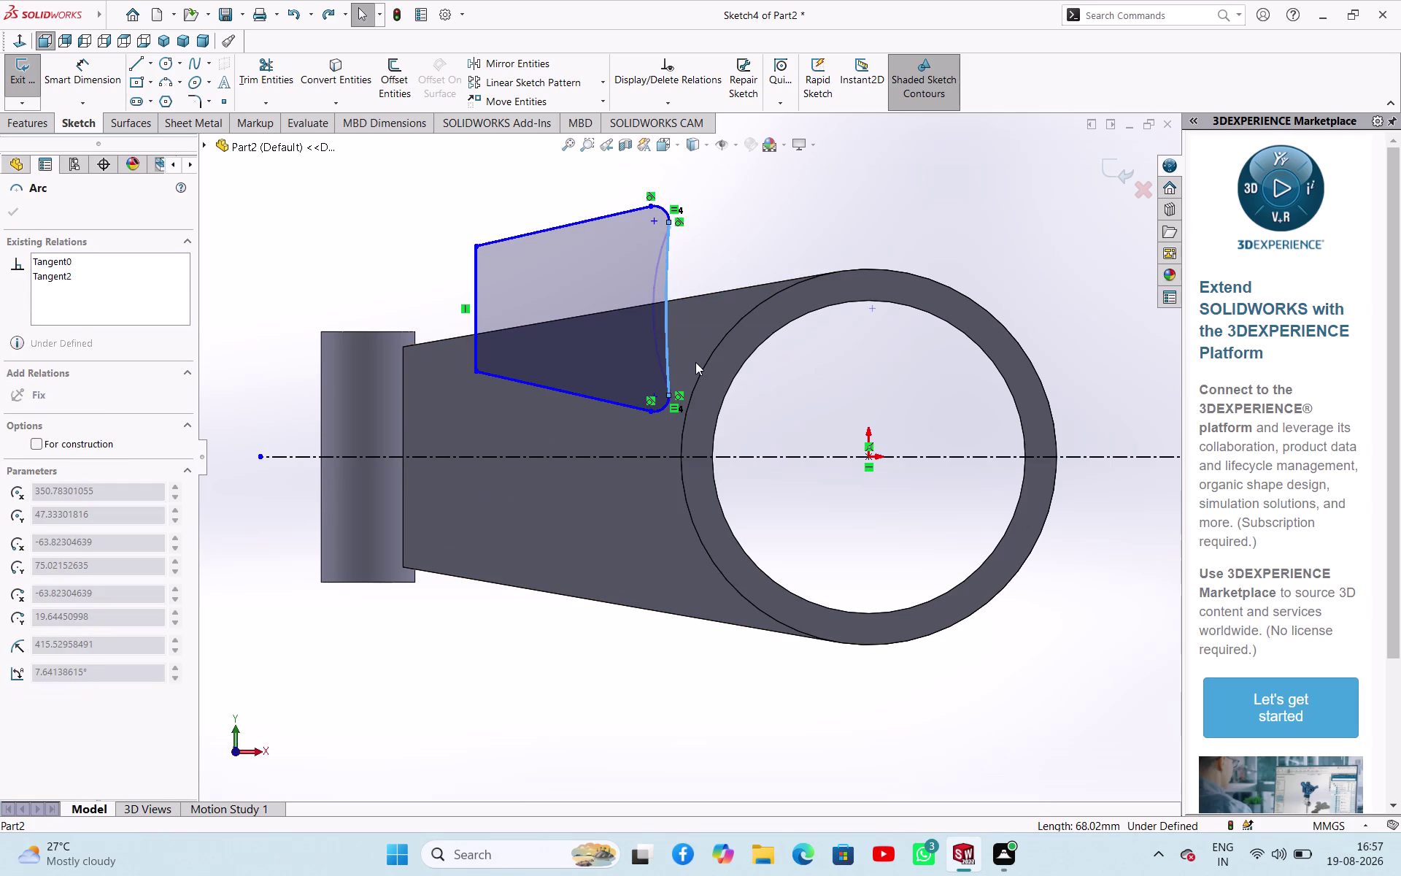
drag(694, 361, 488, 402)
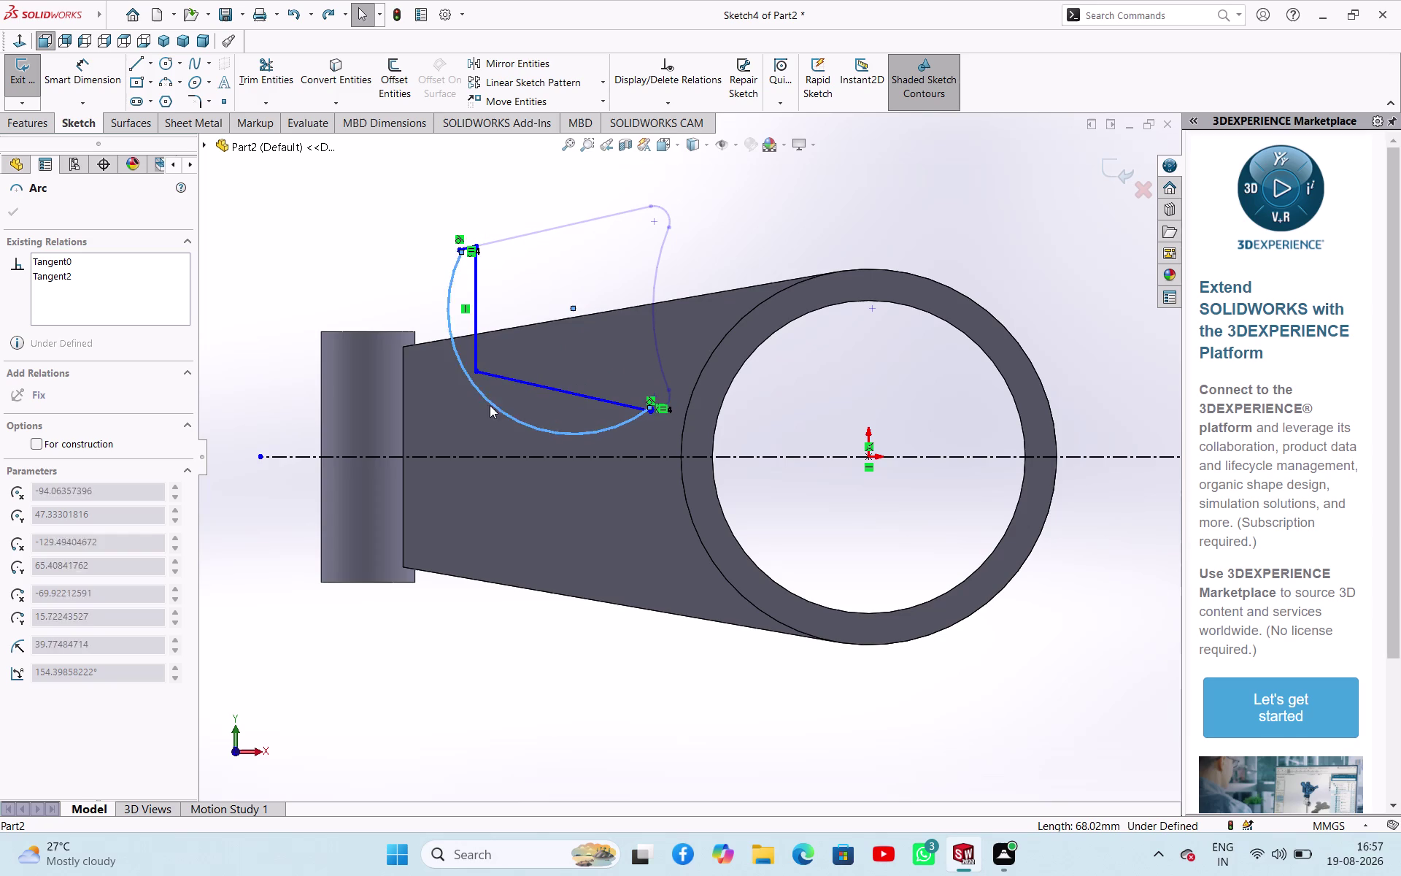
drag(488, 402, 520, 424)
key(ctrl+z)
key(ctrl+z)
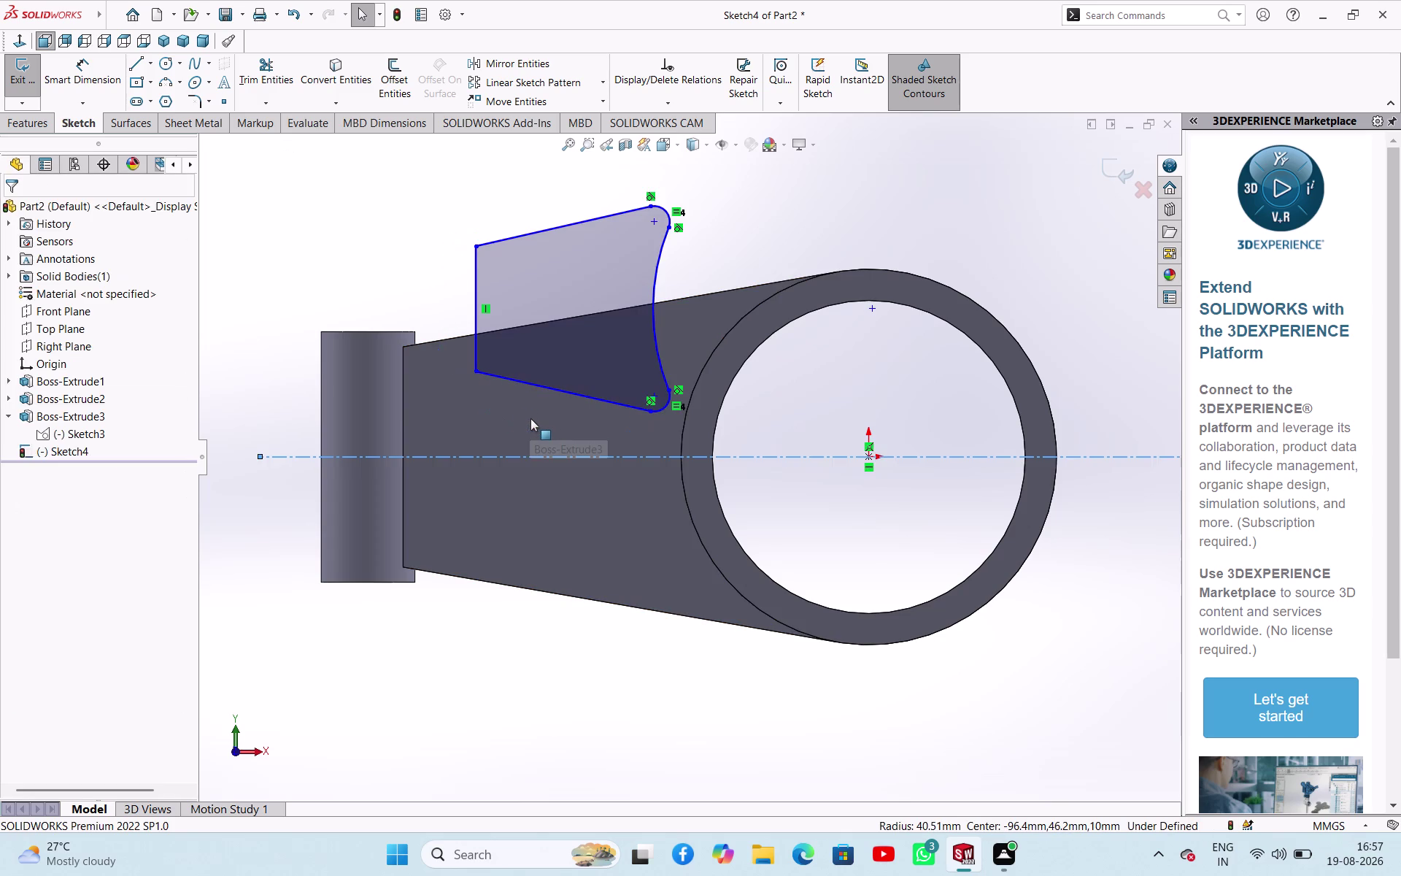
key(ctrl+z)
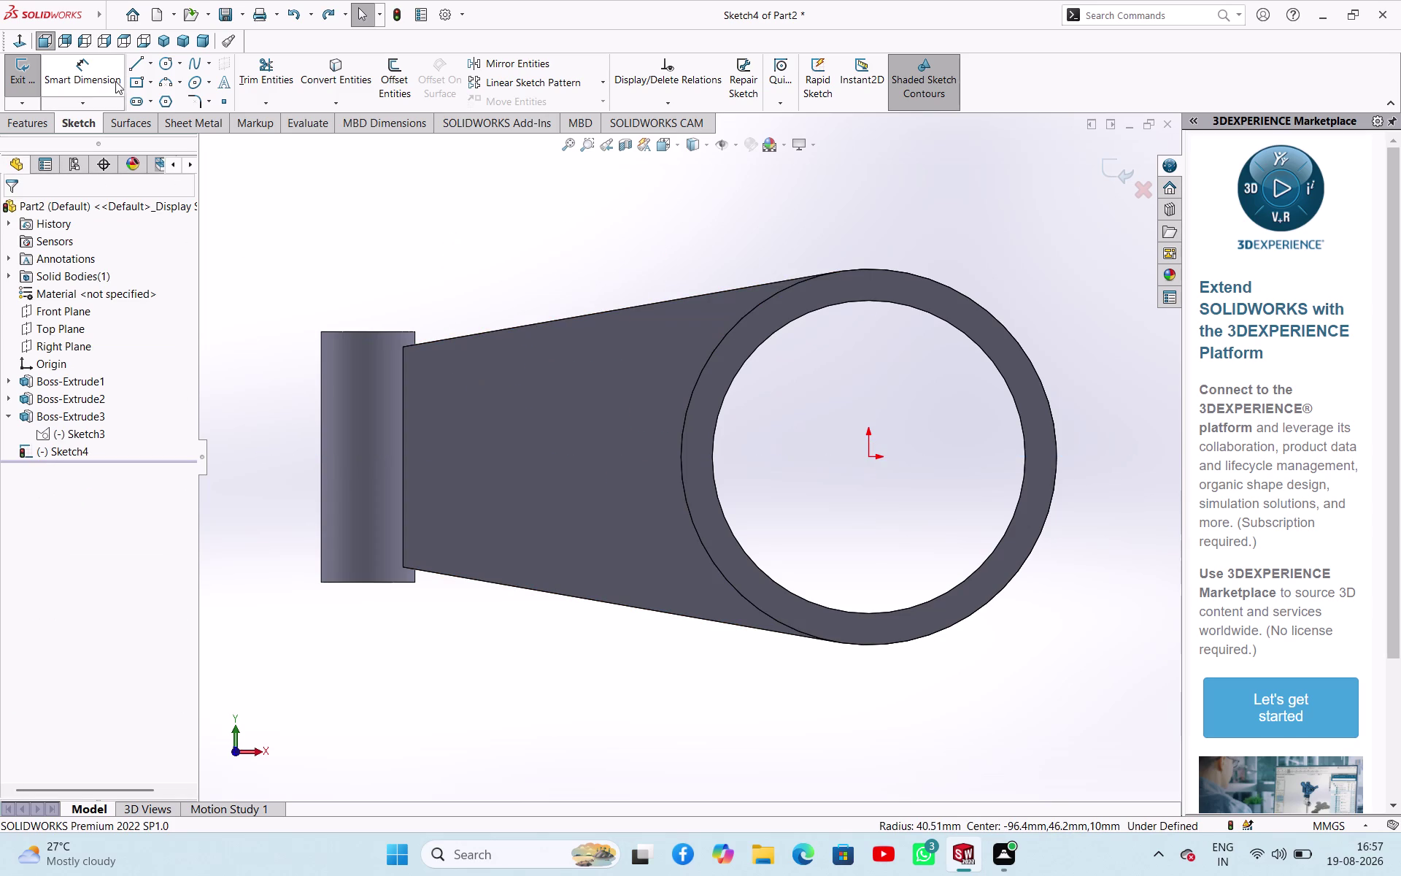
Draw a horizontal midpoint centerline from the ring's centre past the hub.
click(153, 65)
click(153, 103)
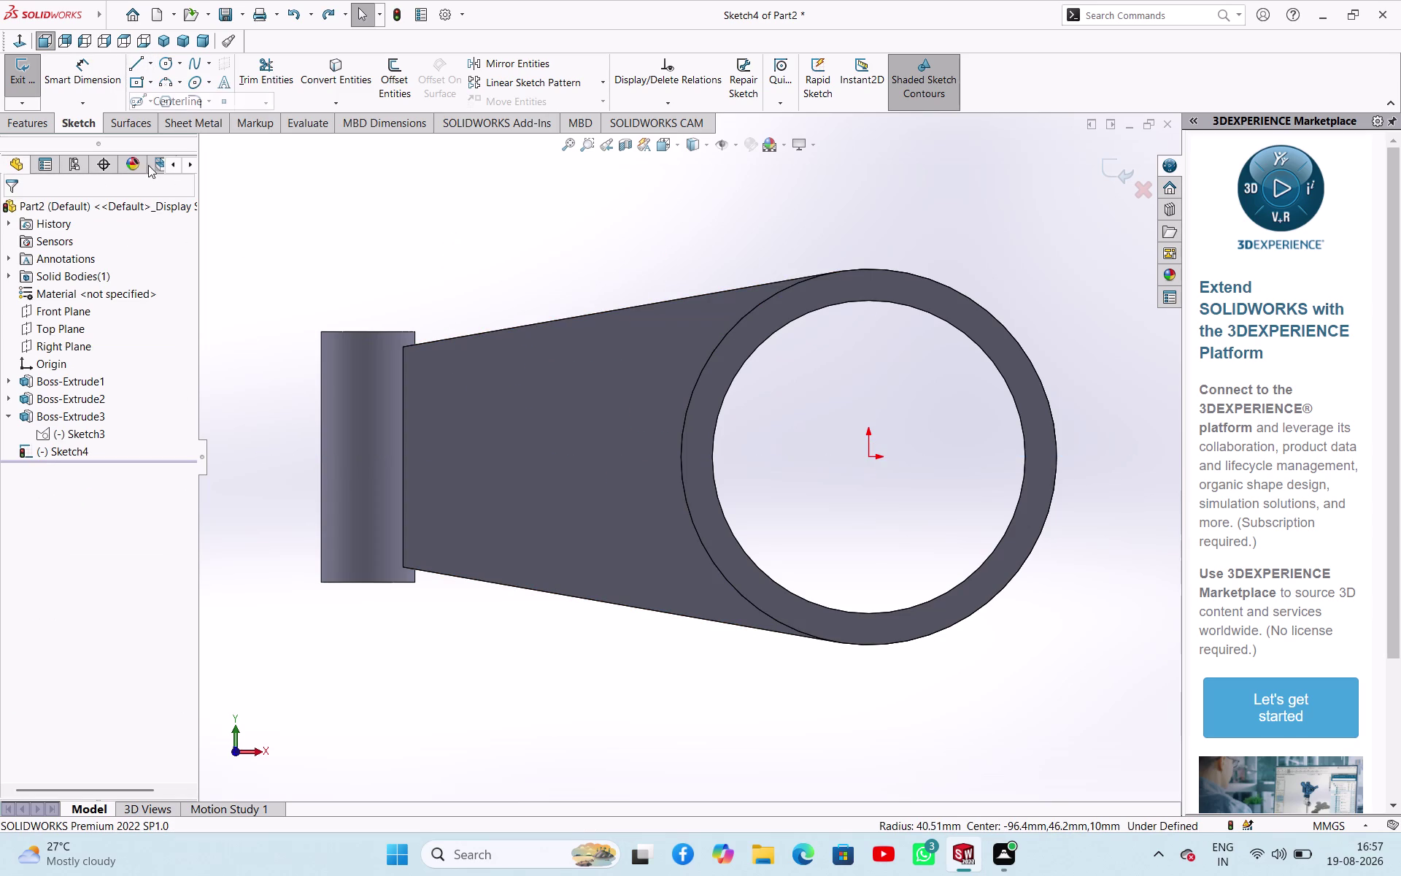
click(76, 441)
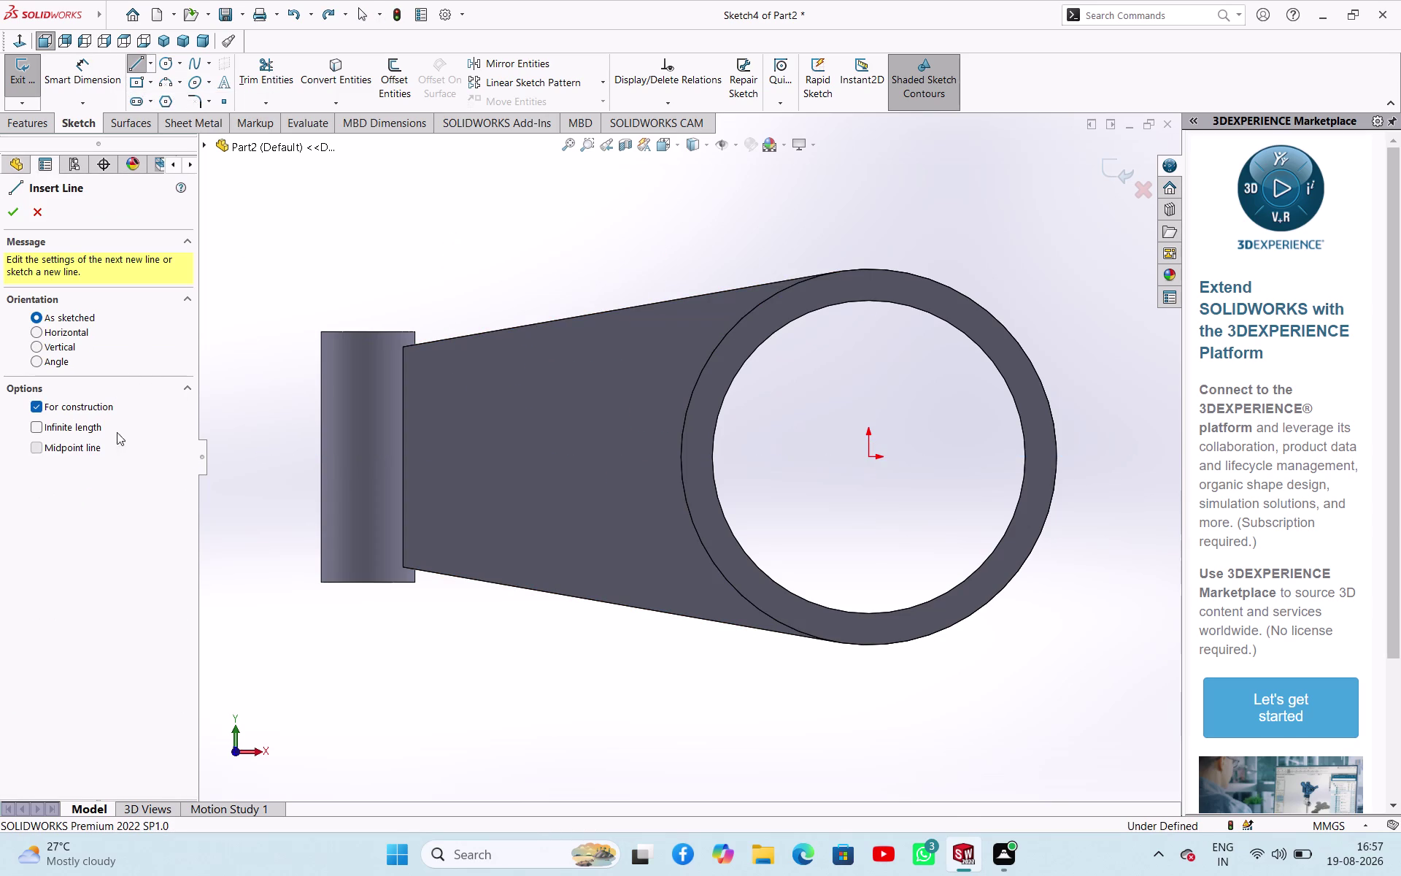
click(63, 449)
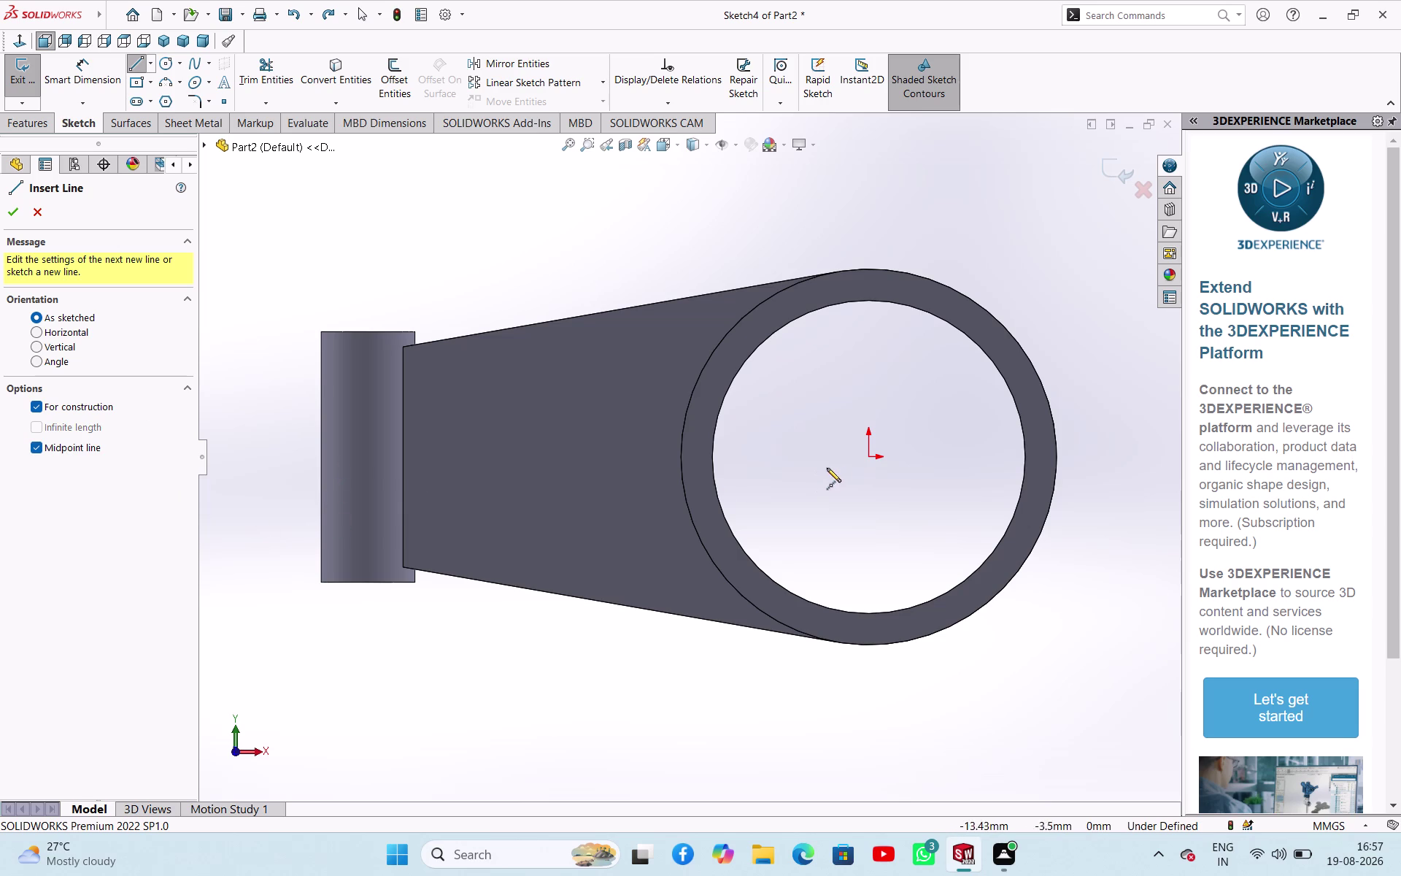
click(868, 458)
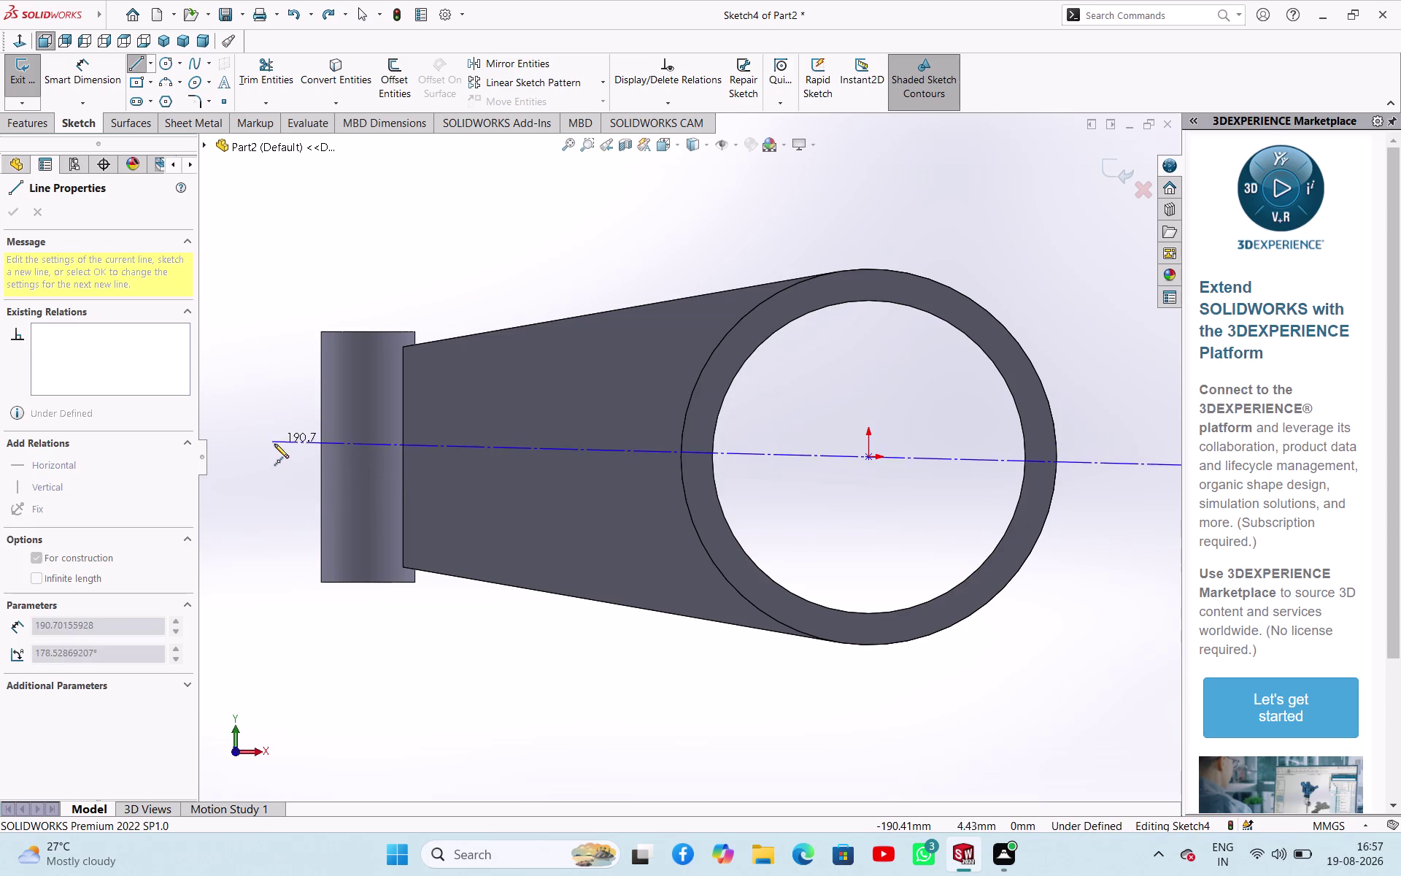
click(277, 459)
right_click(228, 365)
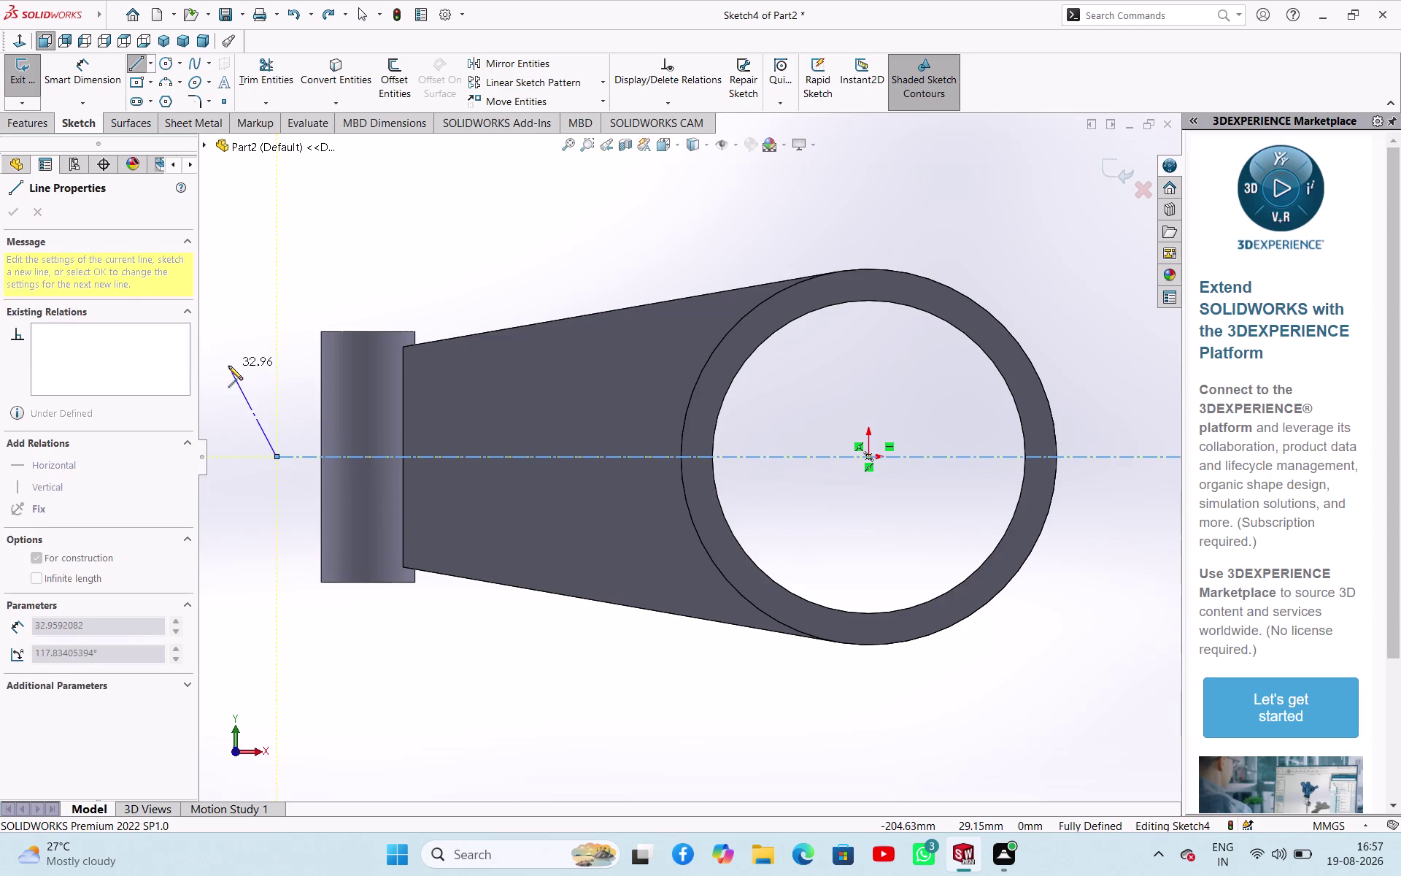
click(257, 380)
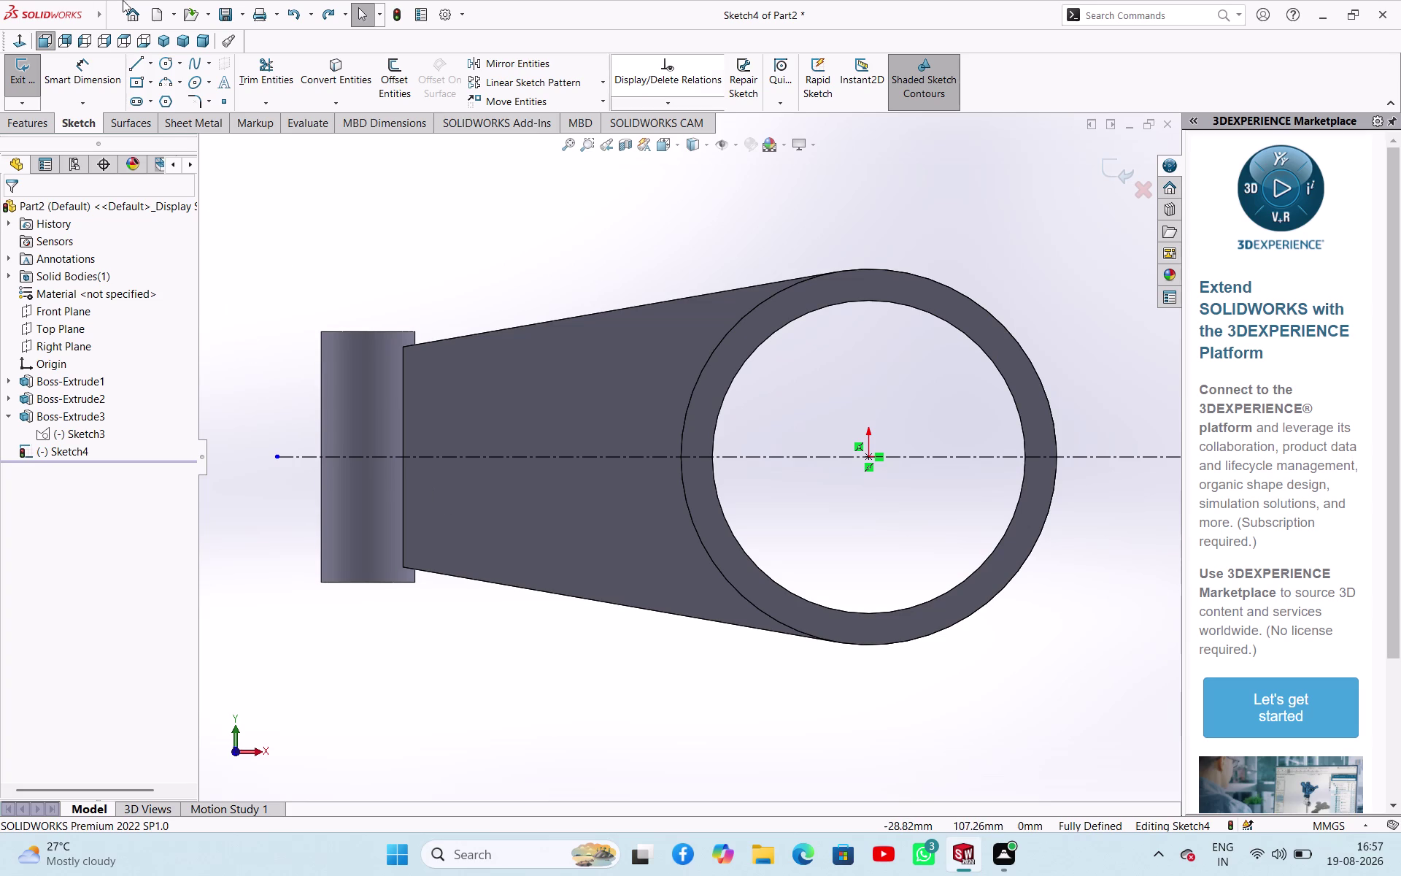
Start a vertical midpoint centerline at the ring's centre, then cancel it.
click(150, 63)
click(153, 106)
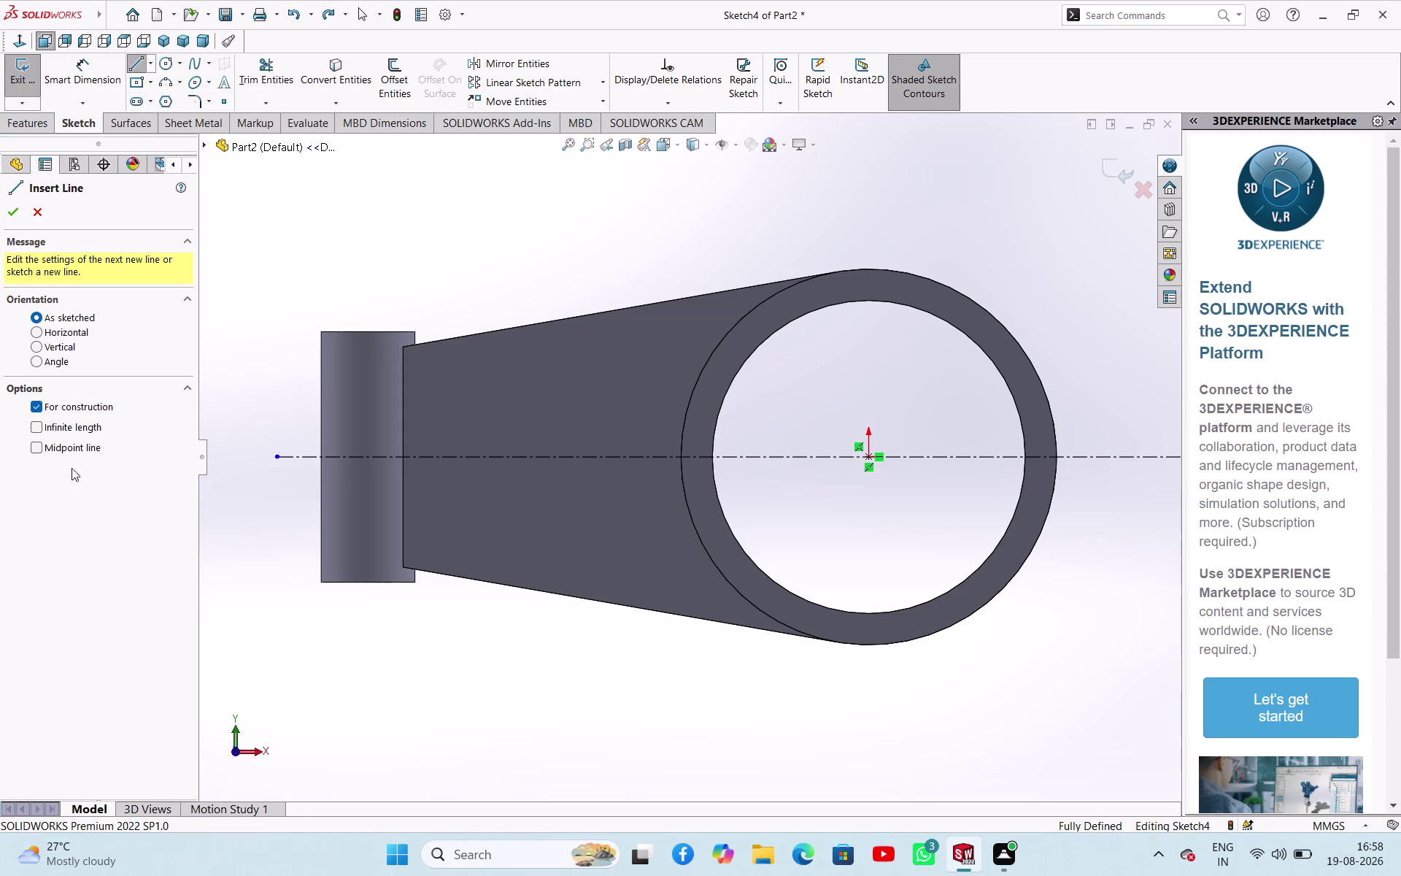
click(56, 453)
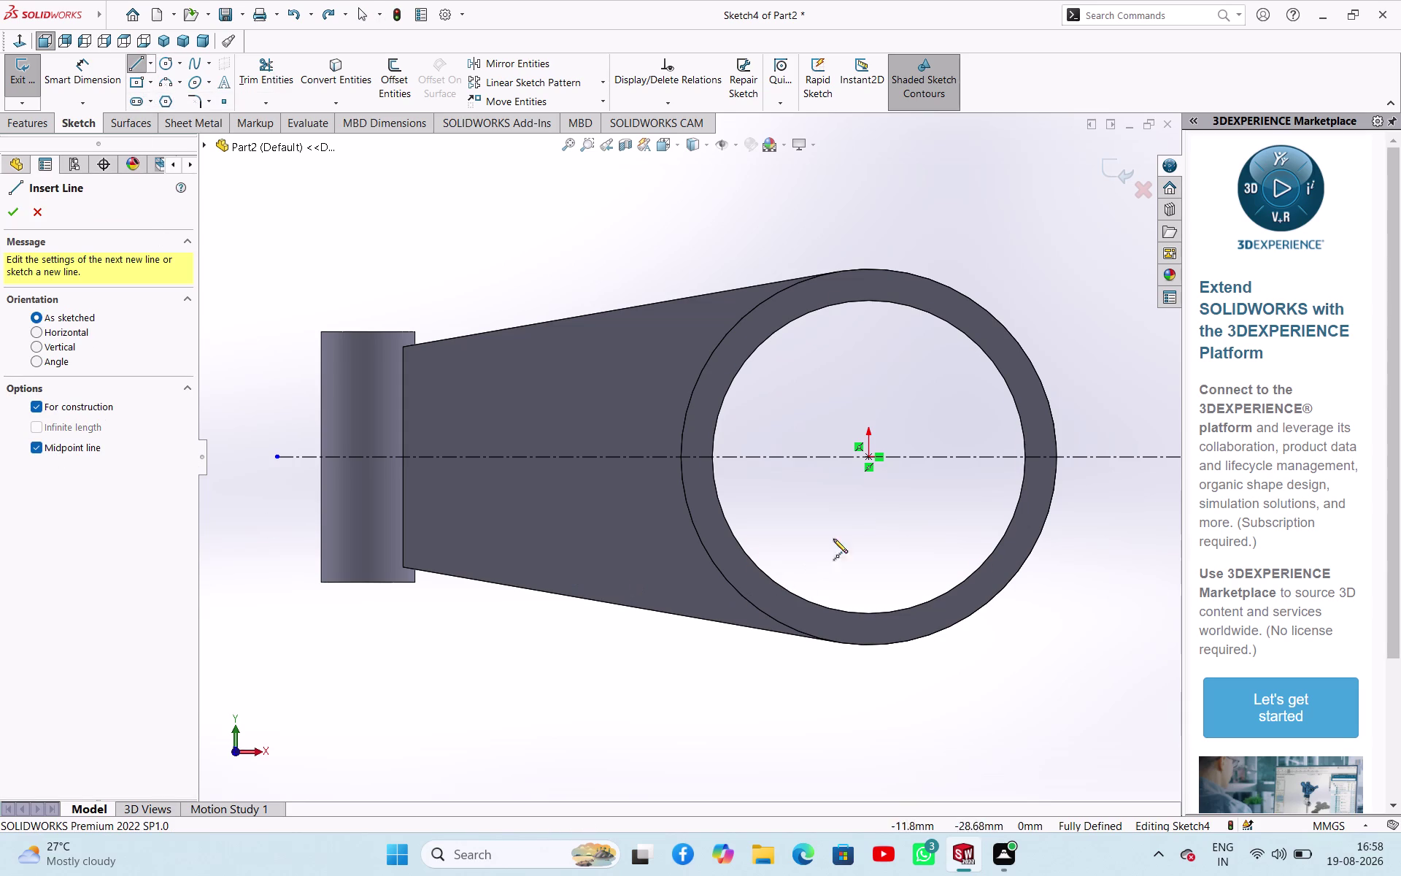
click(864, 456)
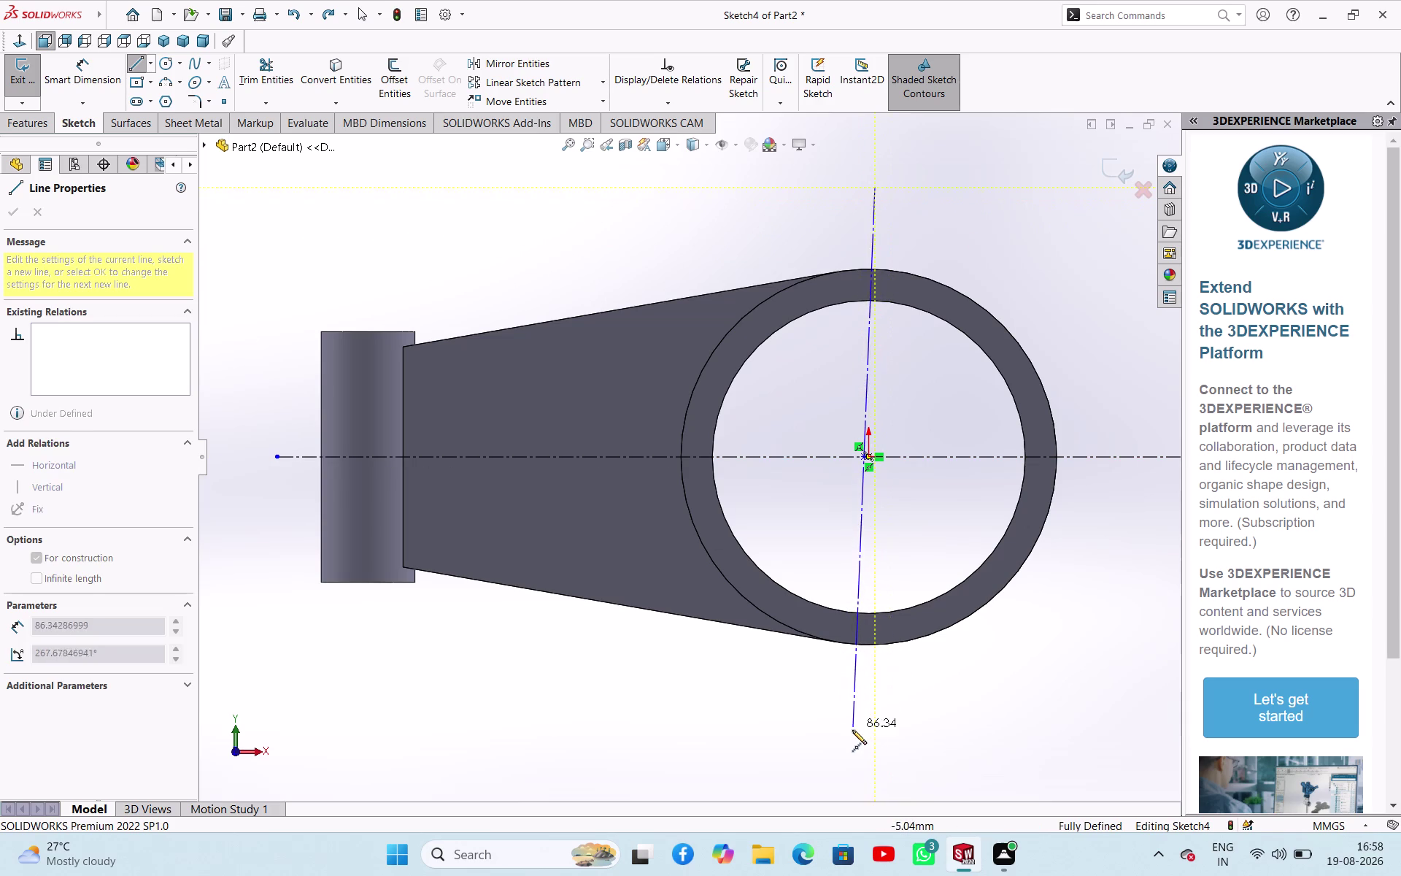
key(Escape)
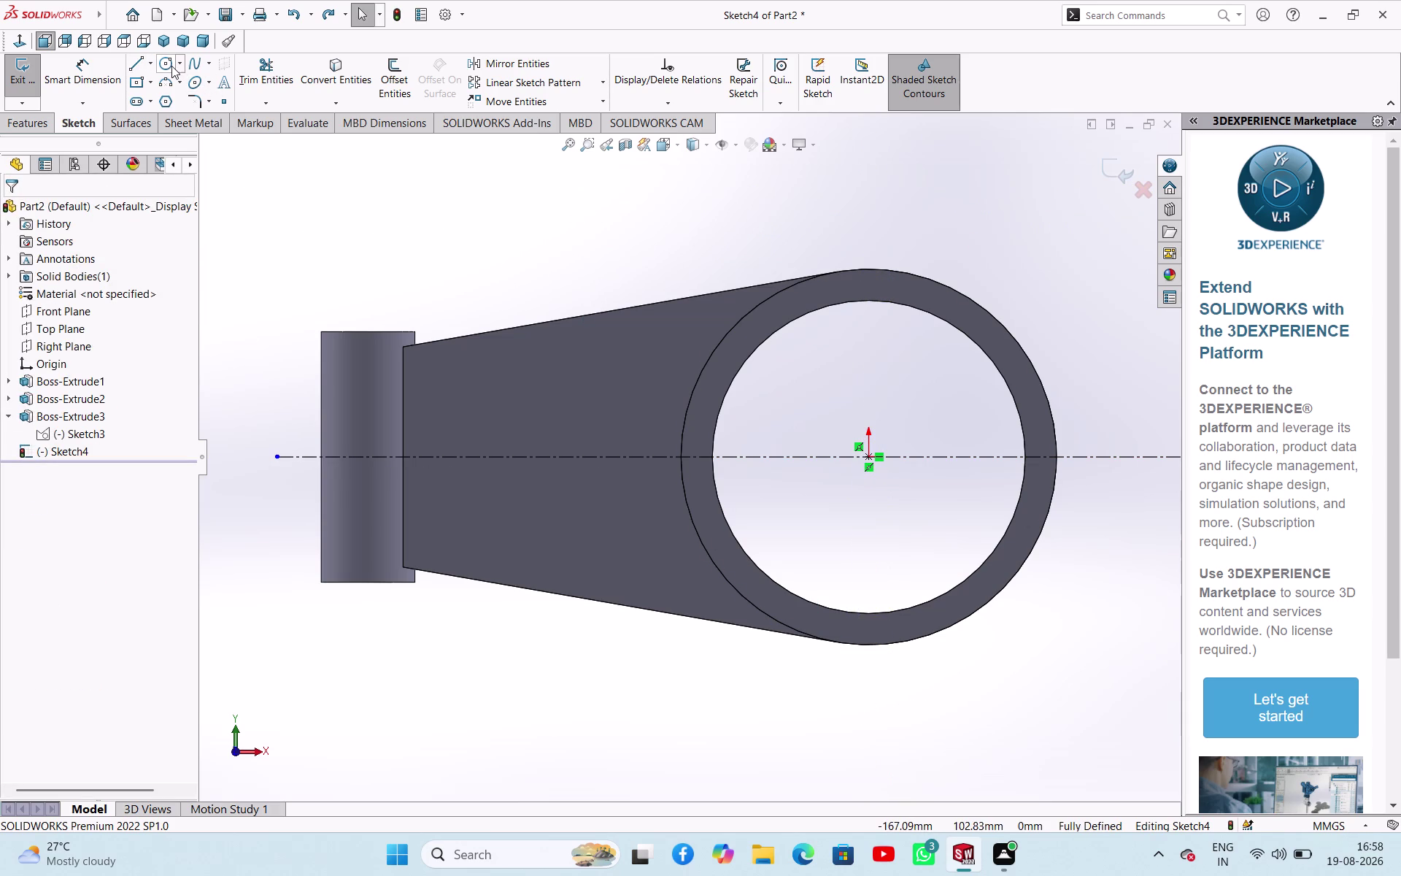
click(172, 66)
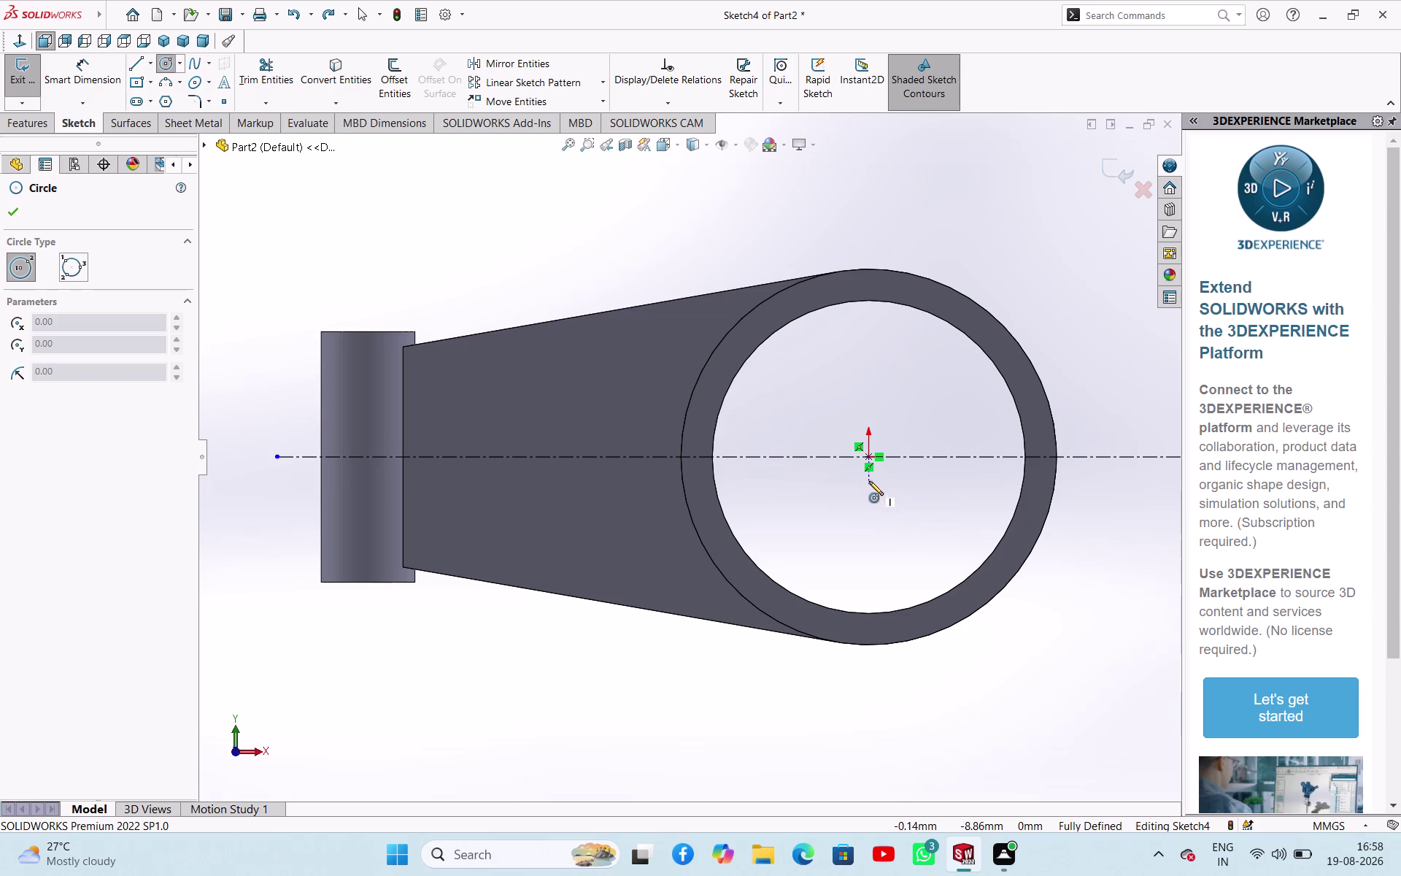
Draw a circle on the ring's centre enclosing the whole ring, then hide the marketplace panel.
click(872, 459)
click(993, 655)
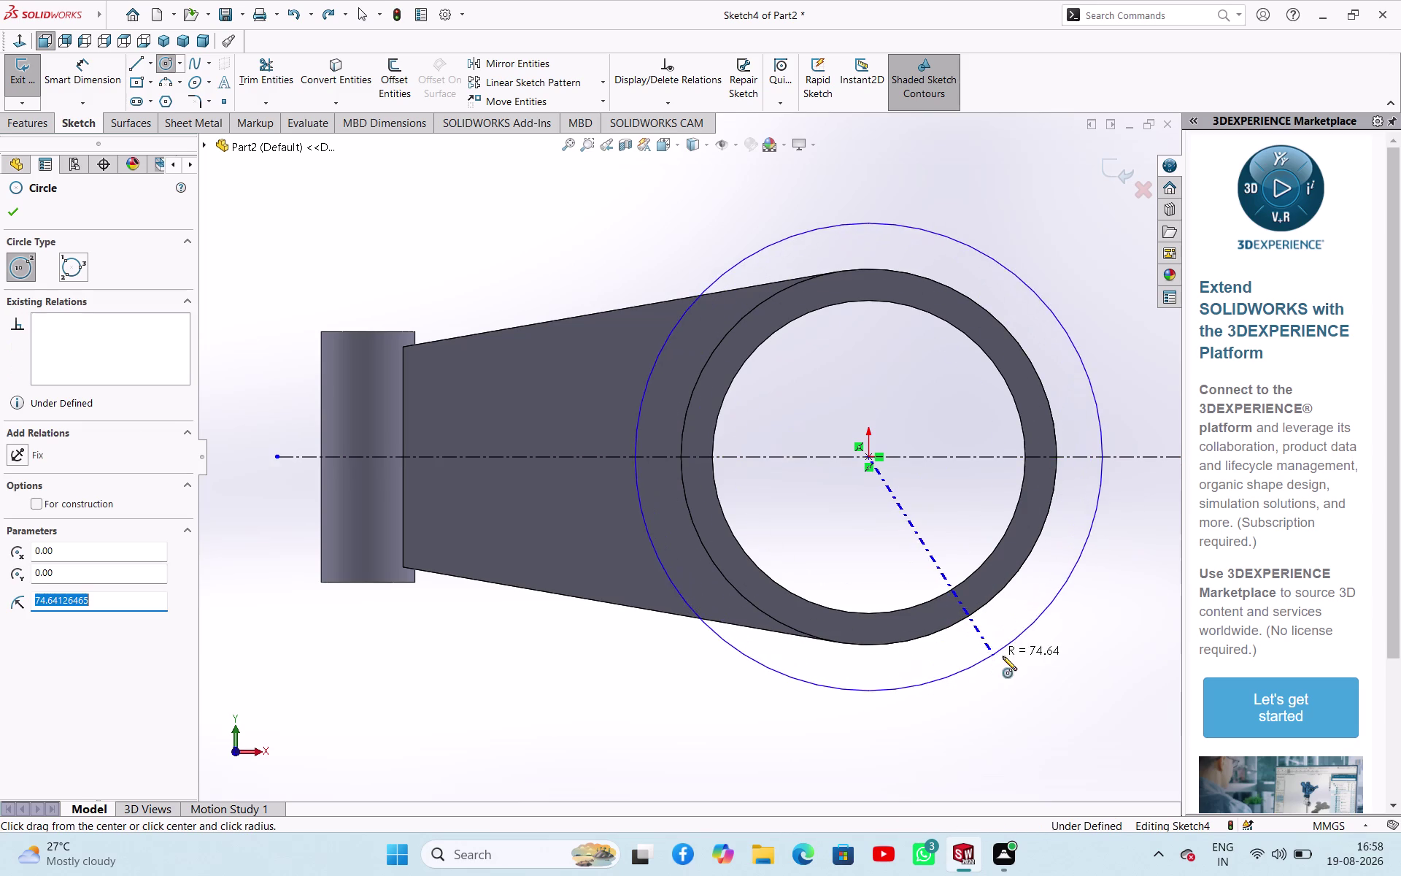
right_click(1022, 662)
click(1052, 678)
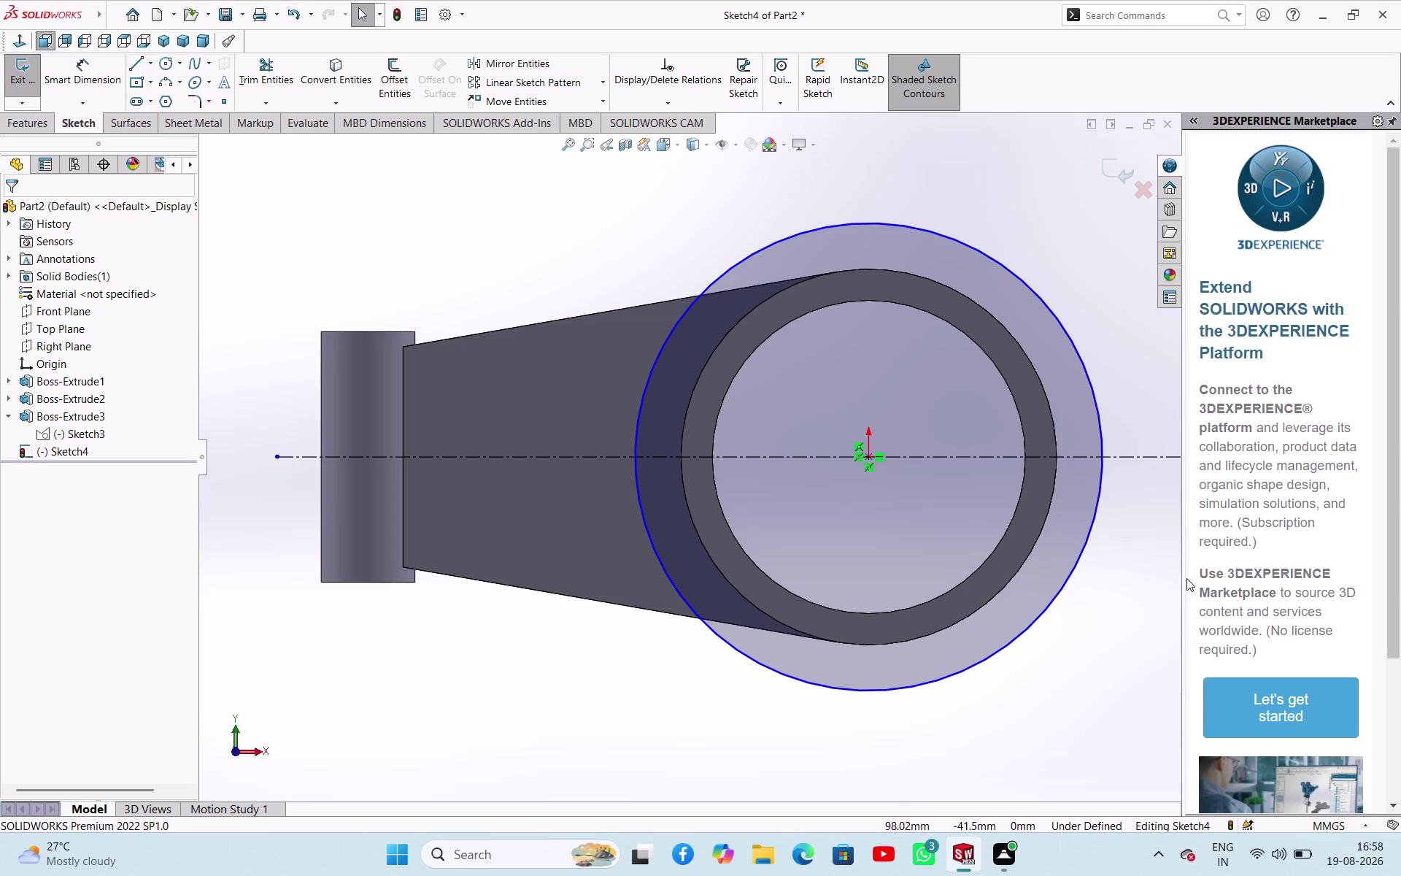
drag(1184, 573, 1216, 572)
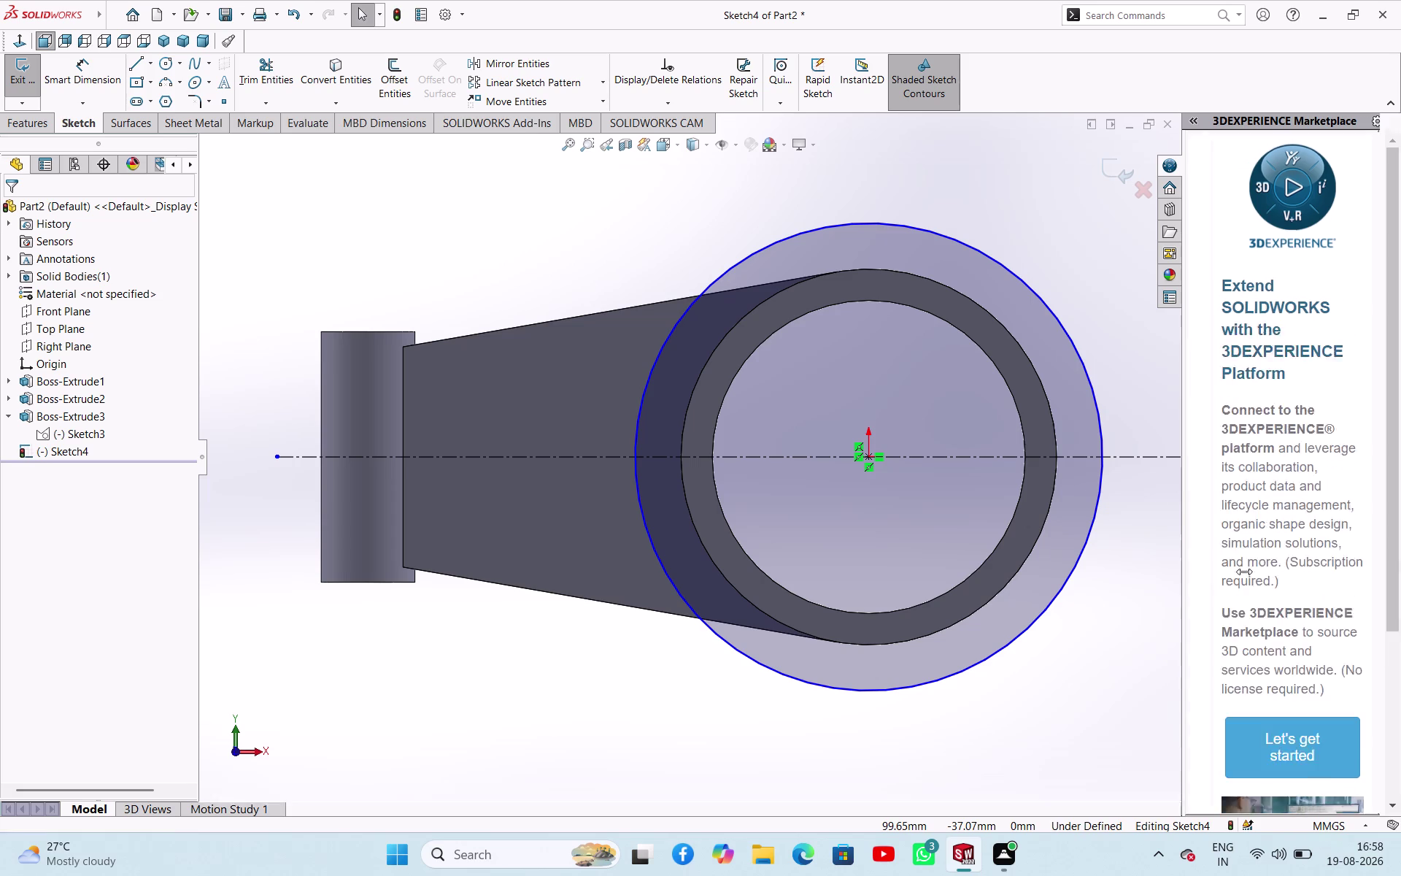
drag(1217, 572, 1400, 584)
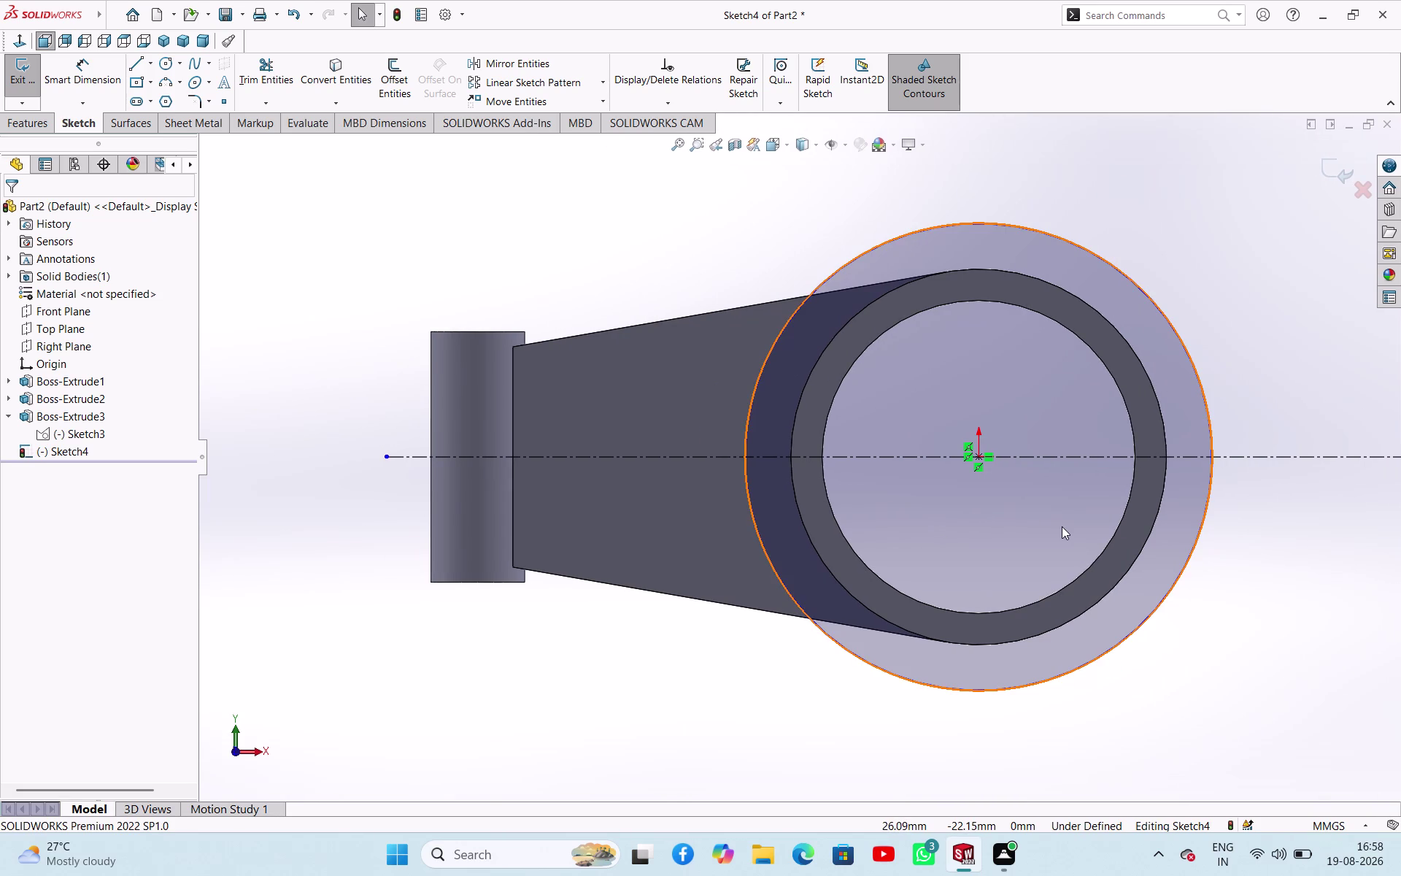